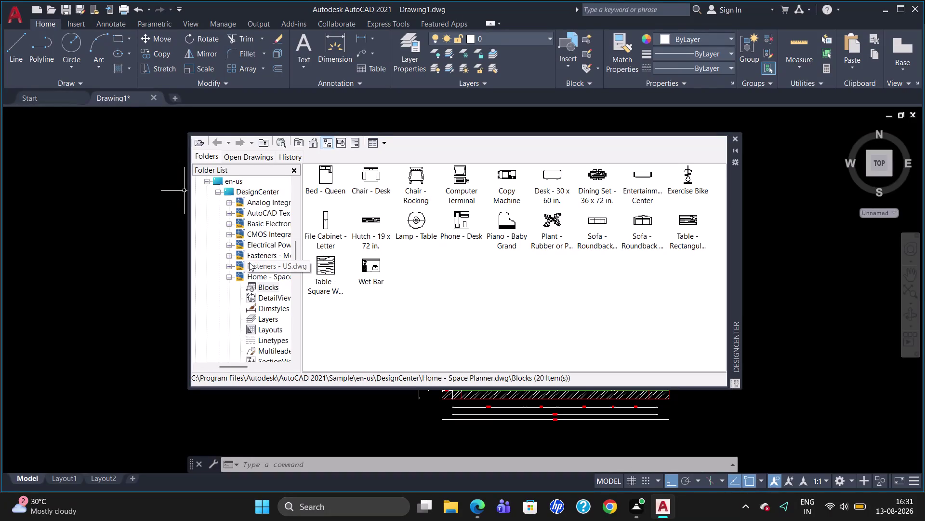
Select the House Designer.dwg sample drawing in DesignCenter and show its contents.
scroll(down, 3)
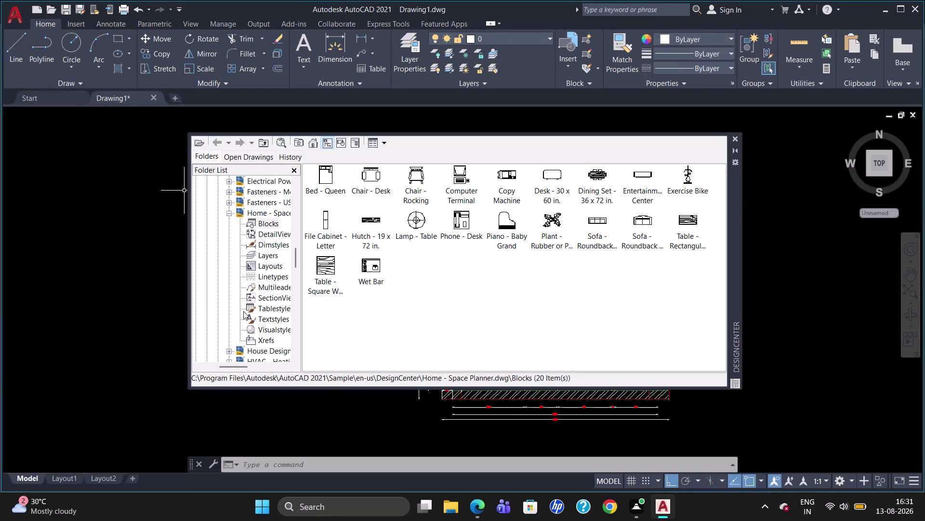
scroll(down, 3)
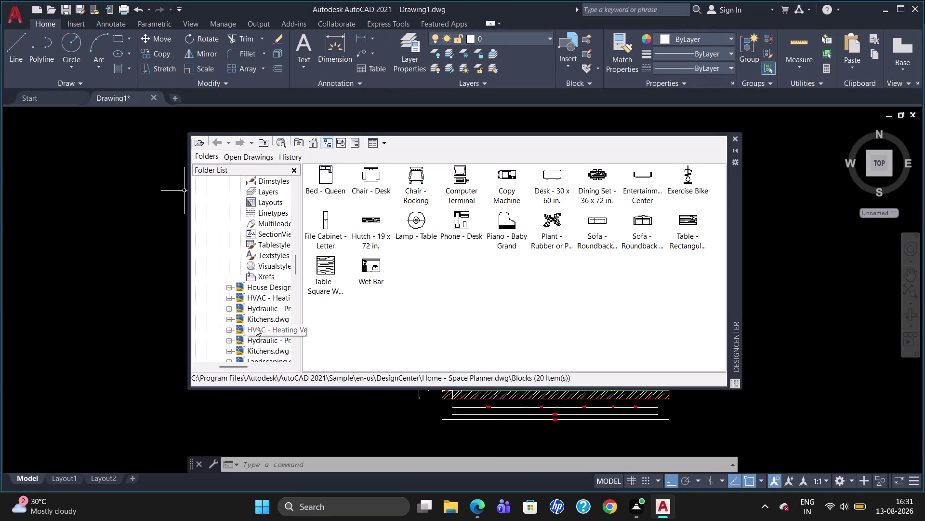
click(268, 290)
click(327, 176)
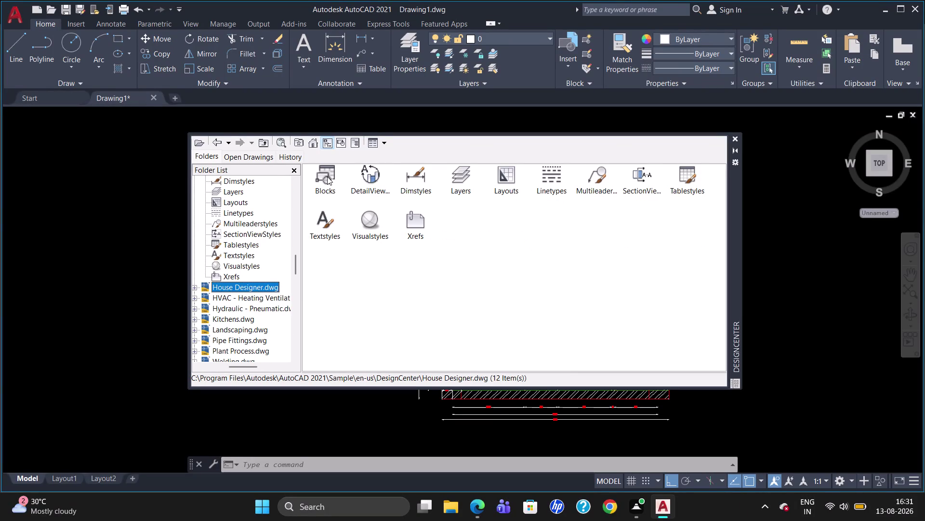
double_click(327, 176)
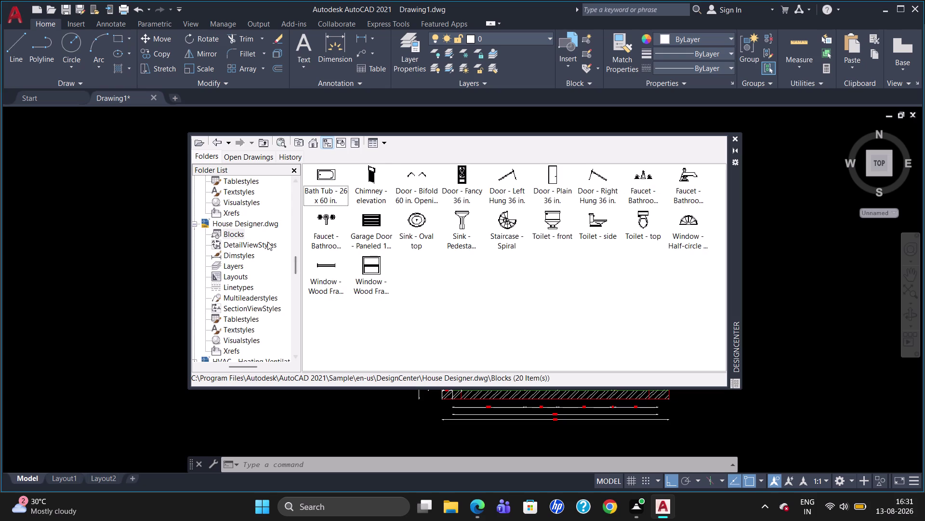
Scroll through the sample drawings and select Kitchens.dwg.
scroll(down, 3)
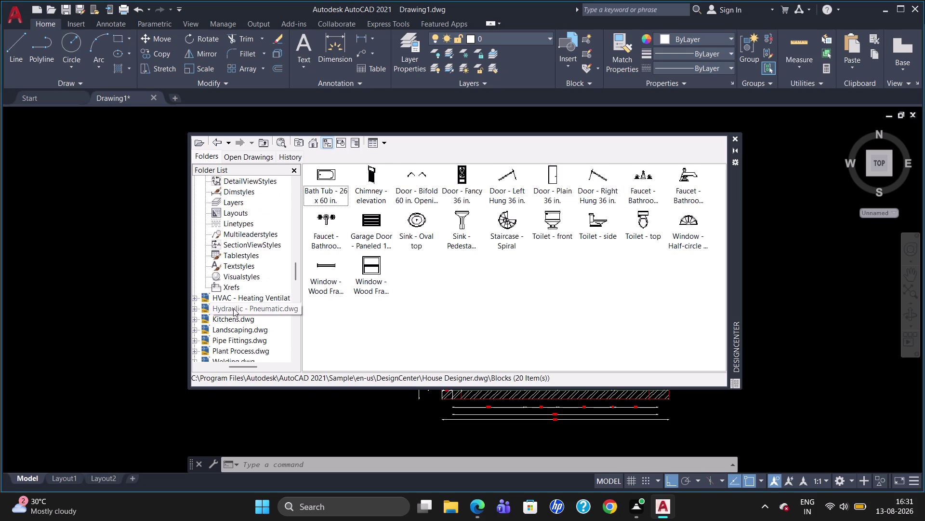
scroll(down, 3)
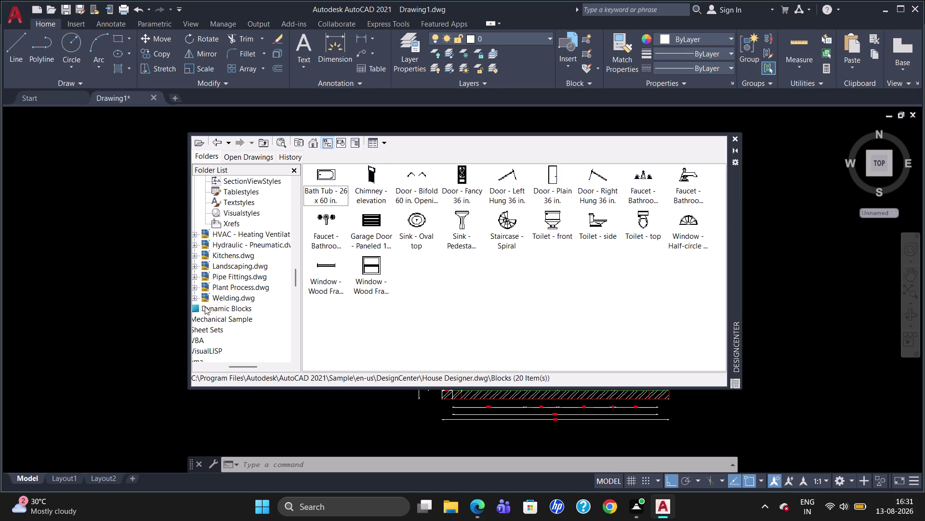
triple_click(197, 364)
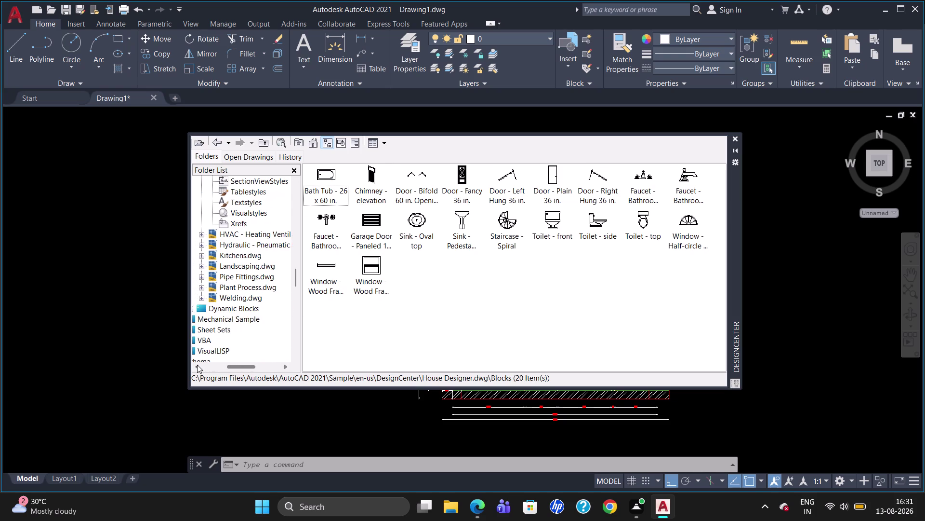
triple_click(197, 365)
click(198, 365)
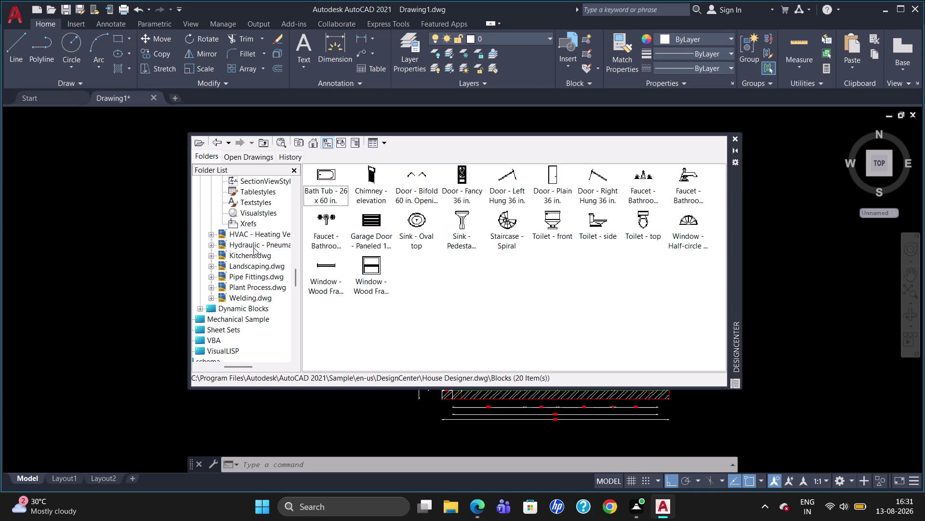
scroll(down, 3)
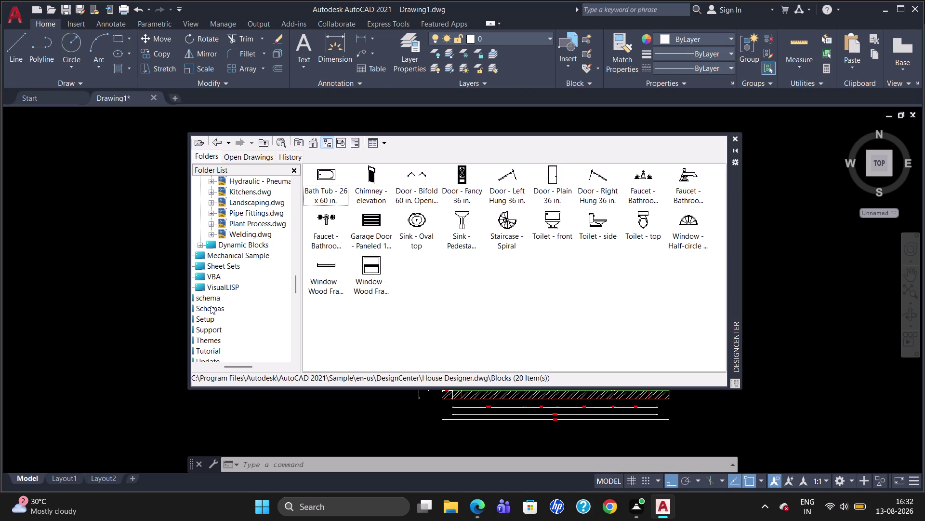
scroll(down, 3)
scroll(up, 3)
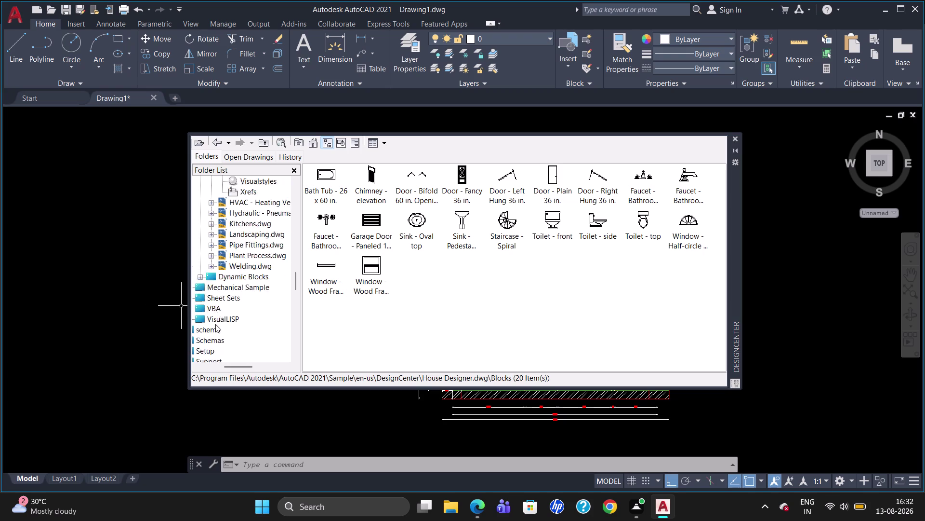
scroll(up, 3)
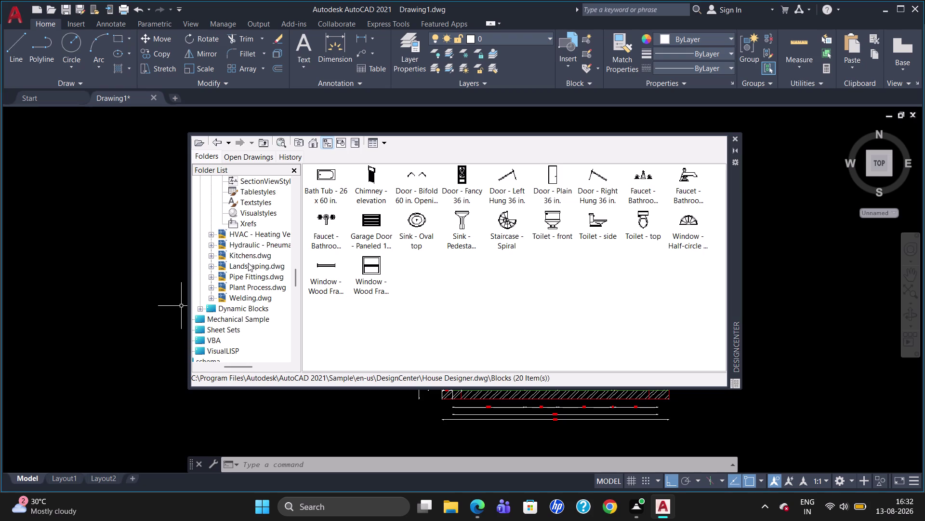
click(250, 254)
List the 21 Kitchens.dwg blocks, cancel inserting Sink-single - 30 in top, and close DesignCenter.
double_click(253, 253)
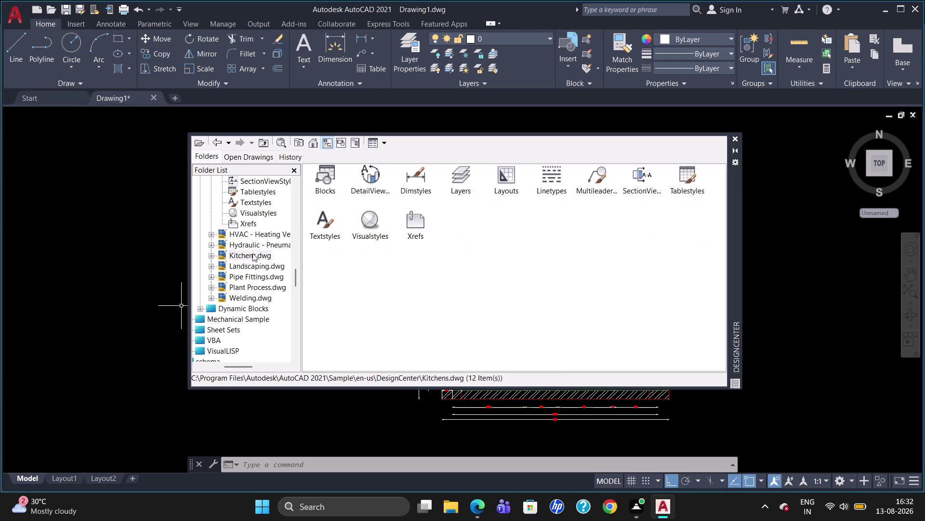
double_click(326, 188)
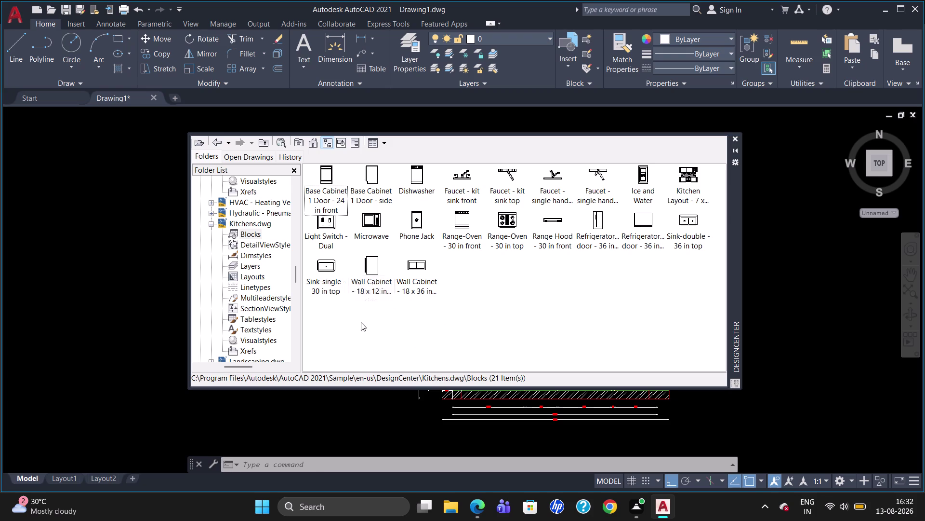
click(325, 276)
drag(325, 276, 102, 272)
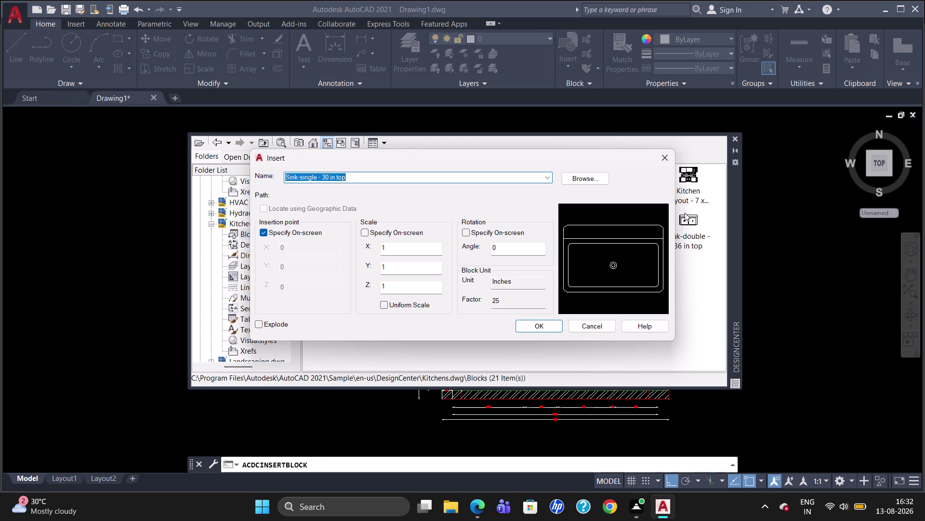
click(667, 159)
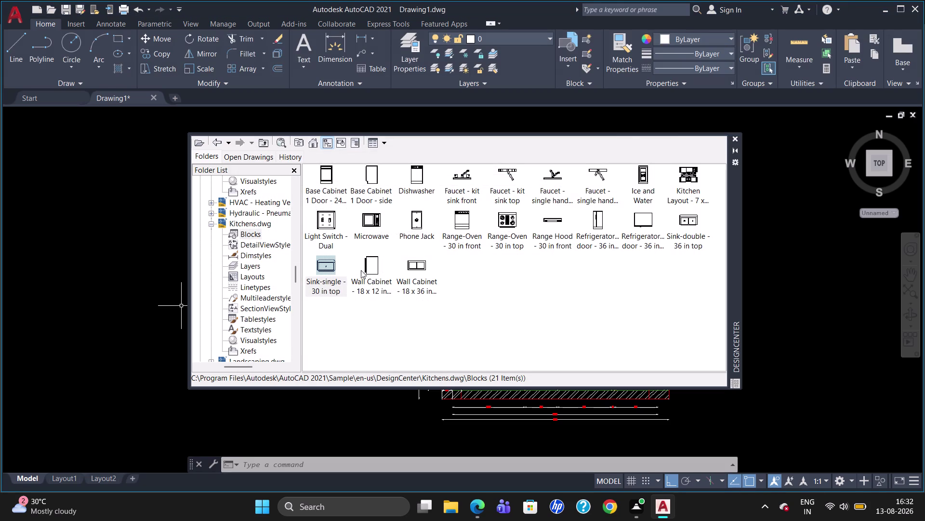
click(736, 137)
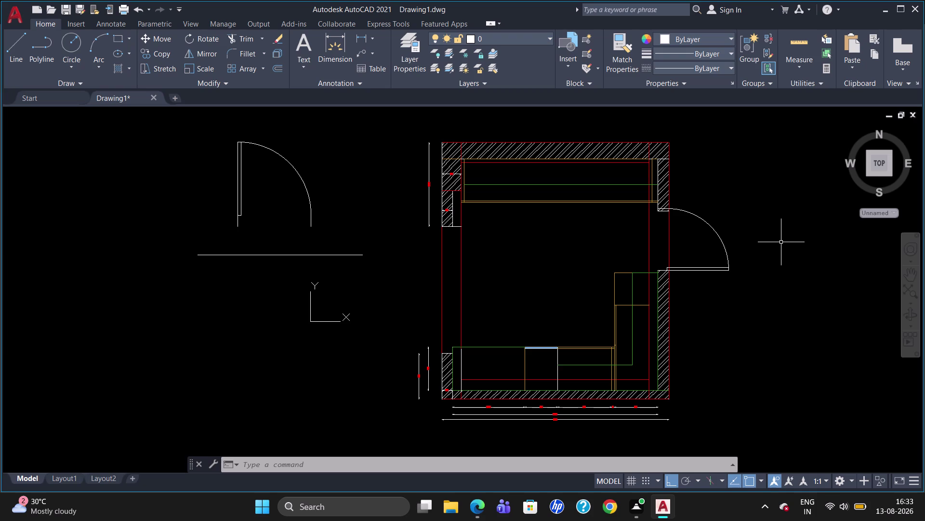
Zoom in on the upper wall and counter area.
scroll(up, 3)
scroll(down, 3)
scroll(up, 3)
scroll(down, 3)
scroll(up, 3)
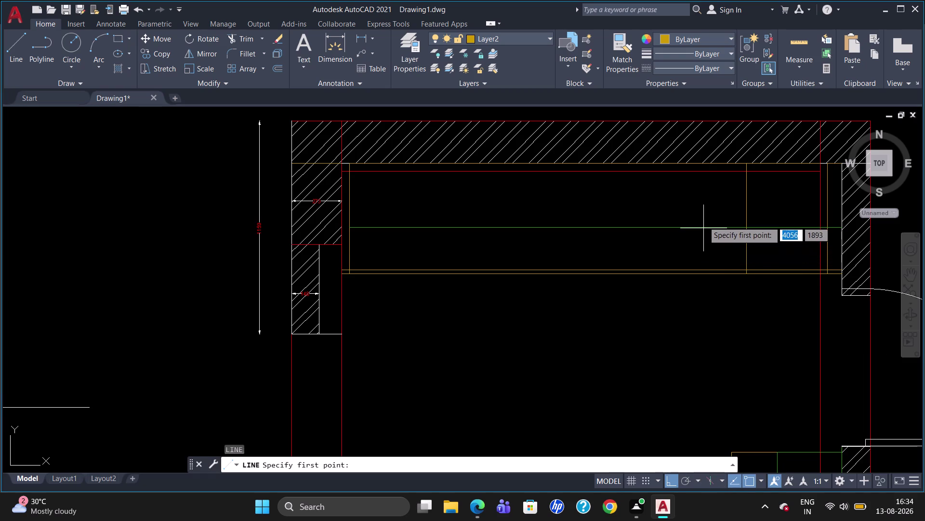
Draw a second divider 200 along the counter's back edge.
click(745, 164)
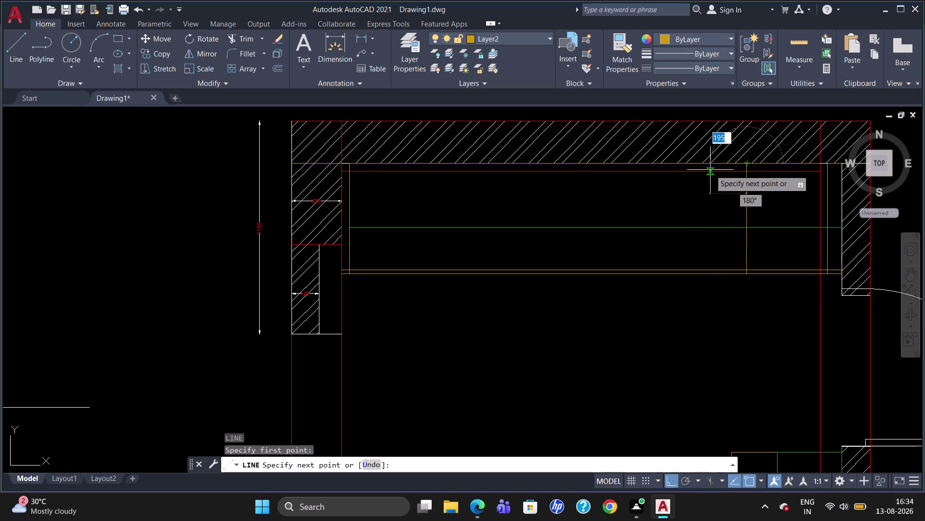
text(2)
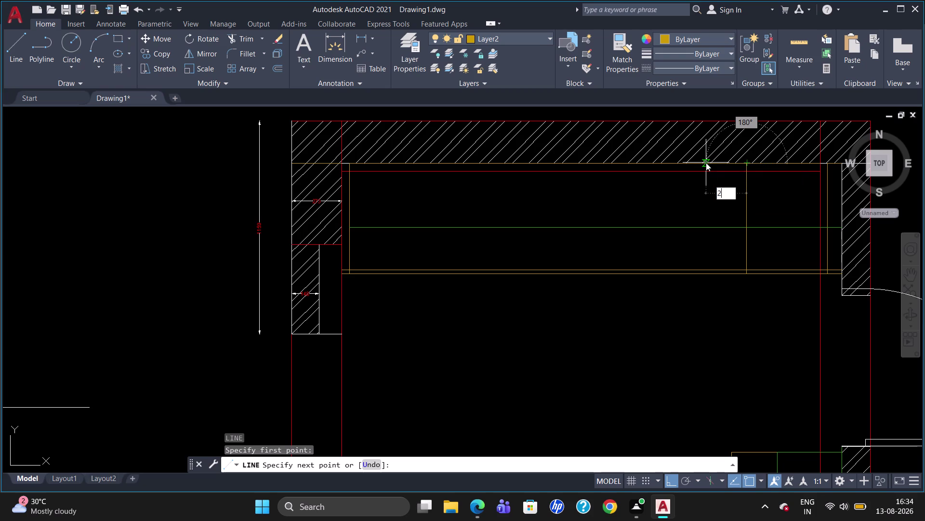
text(00)
key(Return)
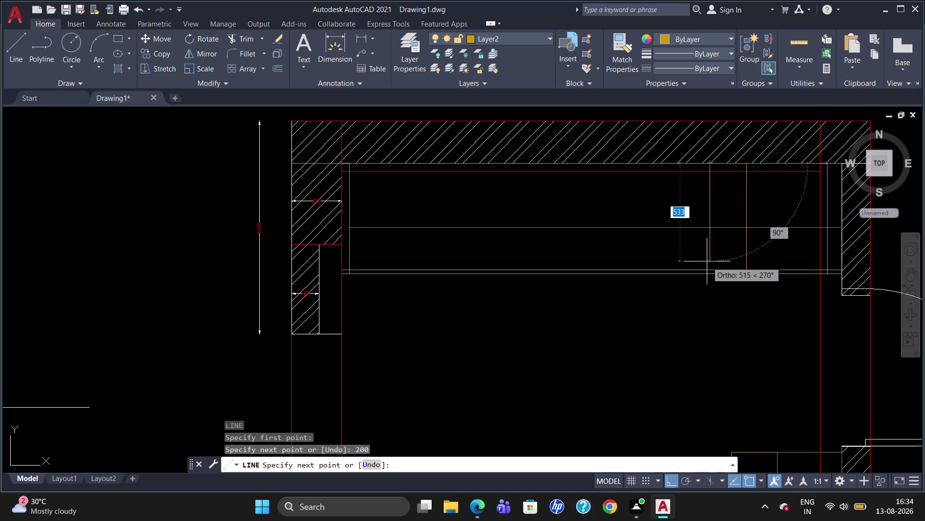
click(707, 270)
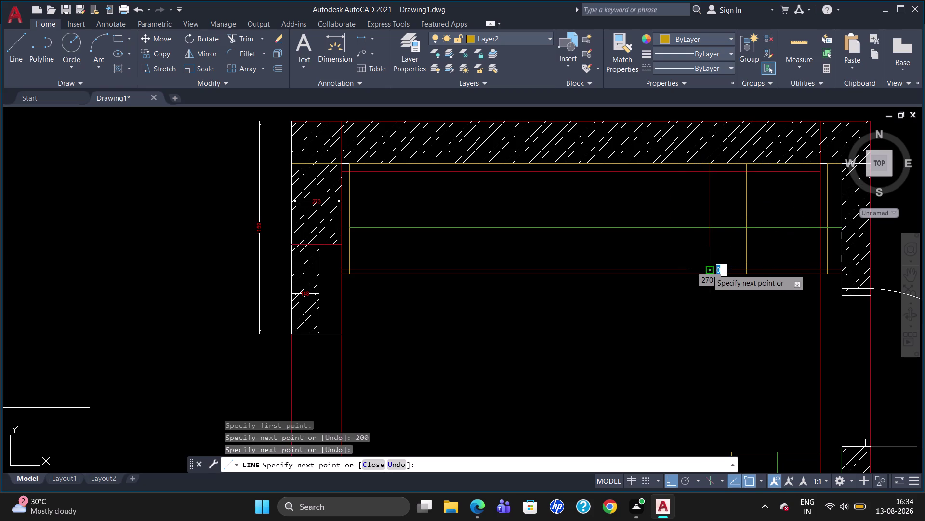
key(Escape)
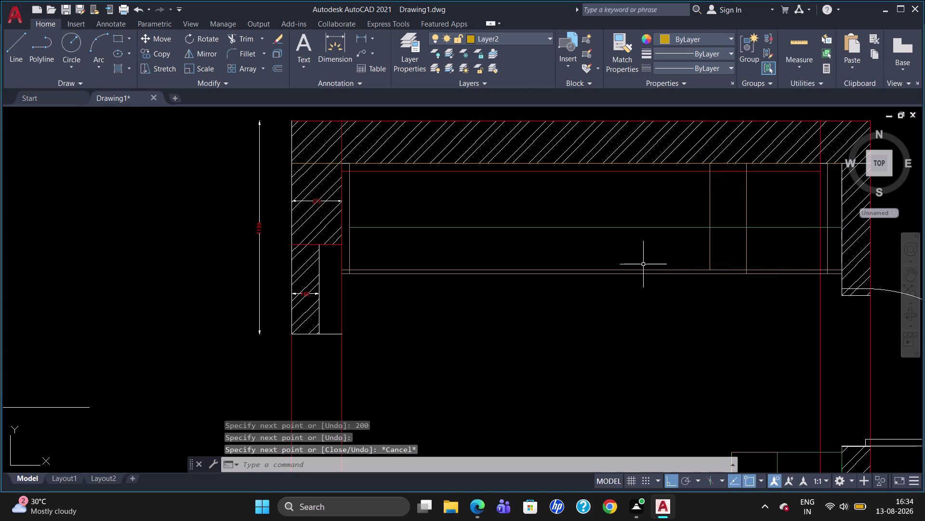
Draw a third divider 600 further along the back edge.
key(l)
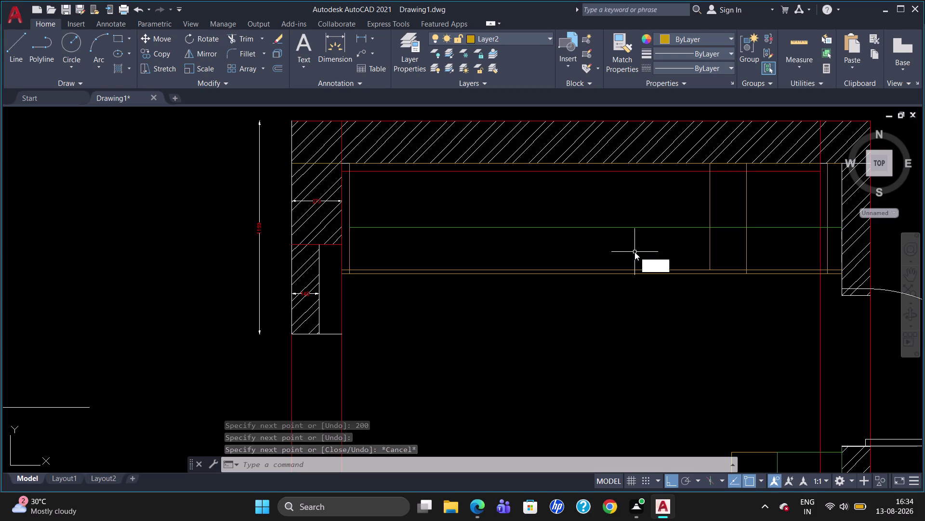
key(Return)
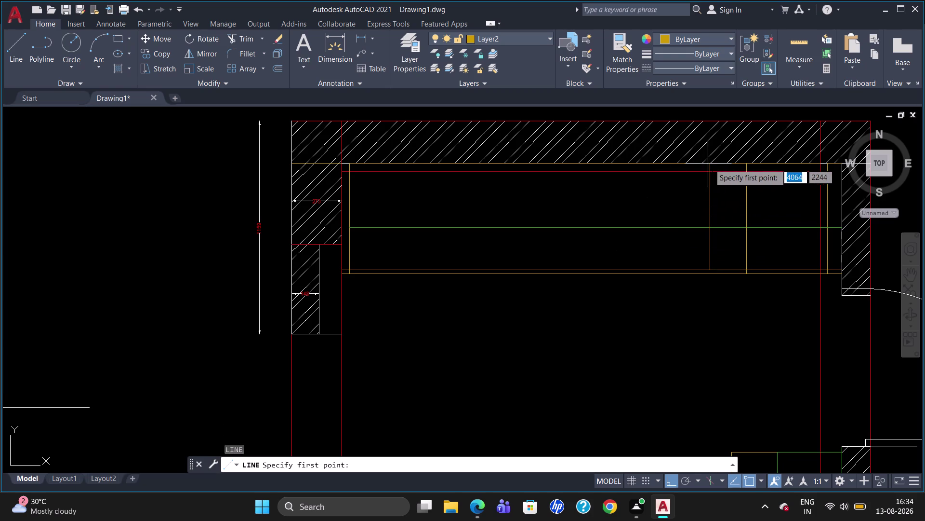
click(711, 165)
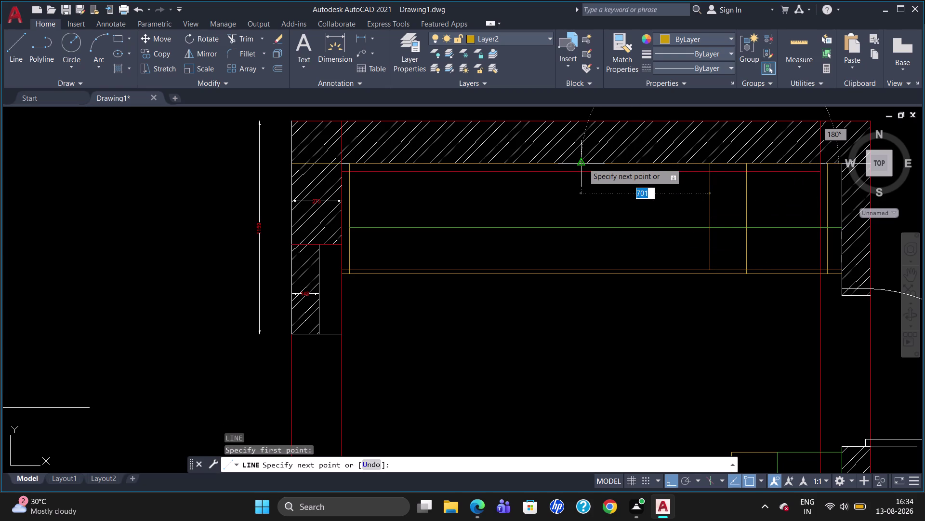
text(600)
key(Return)
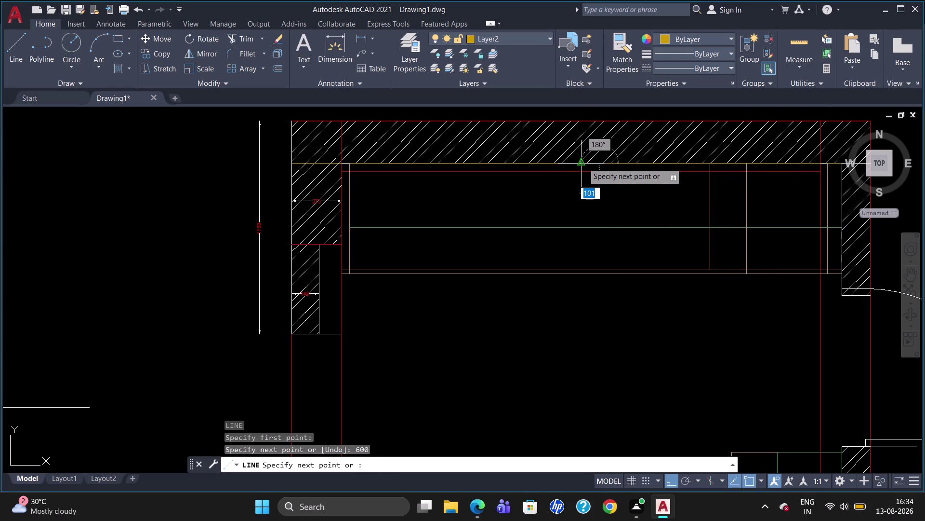
click(597, 276)
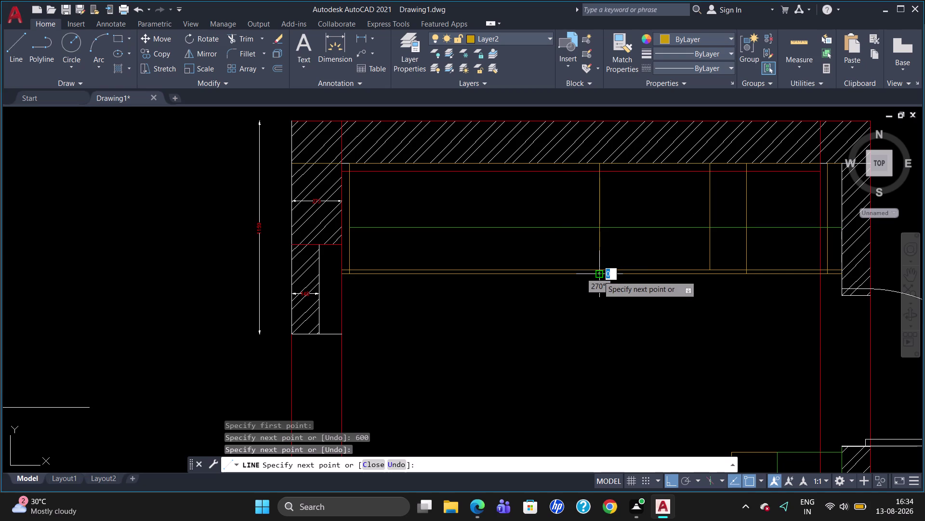
key(Escape)
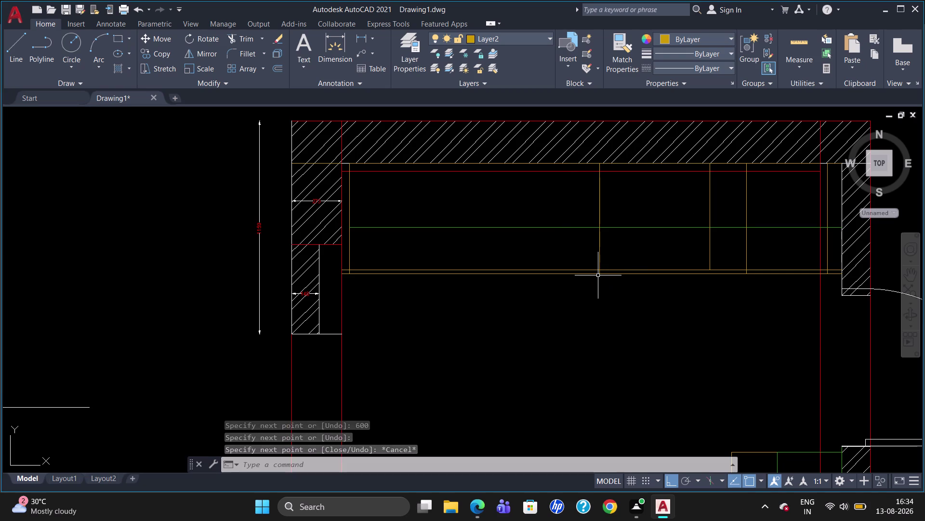
Draw another 600 divider line, then delete the stray slanted line.
key(l)
key(Return)
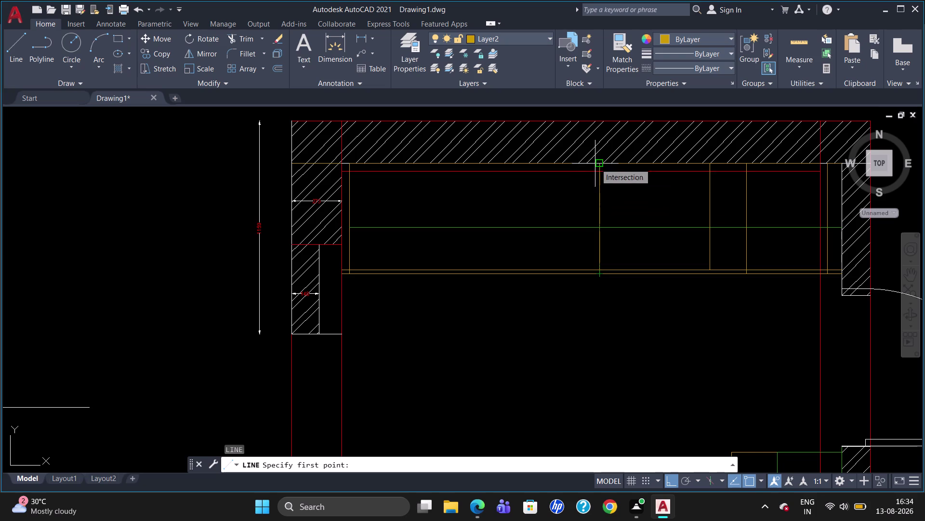
click(595, 162)
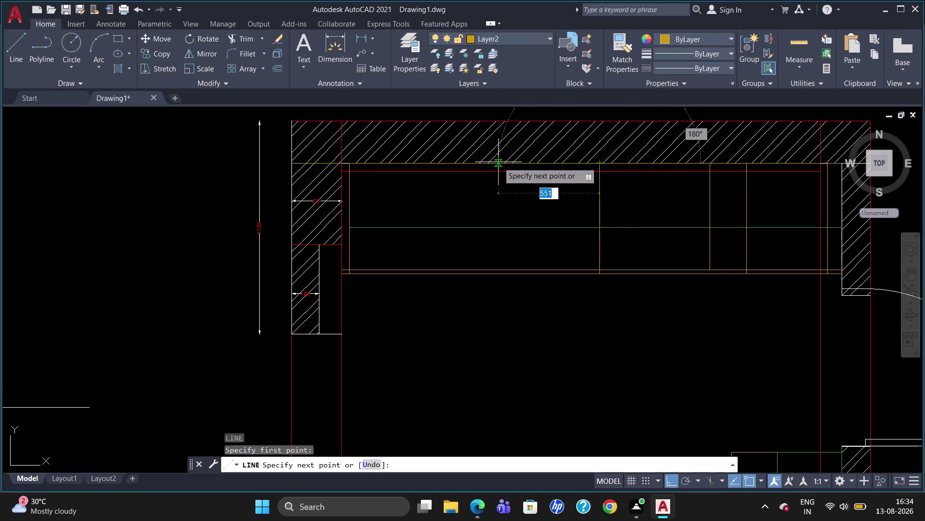
text(600)
key(Return)
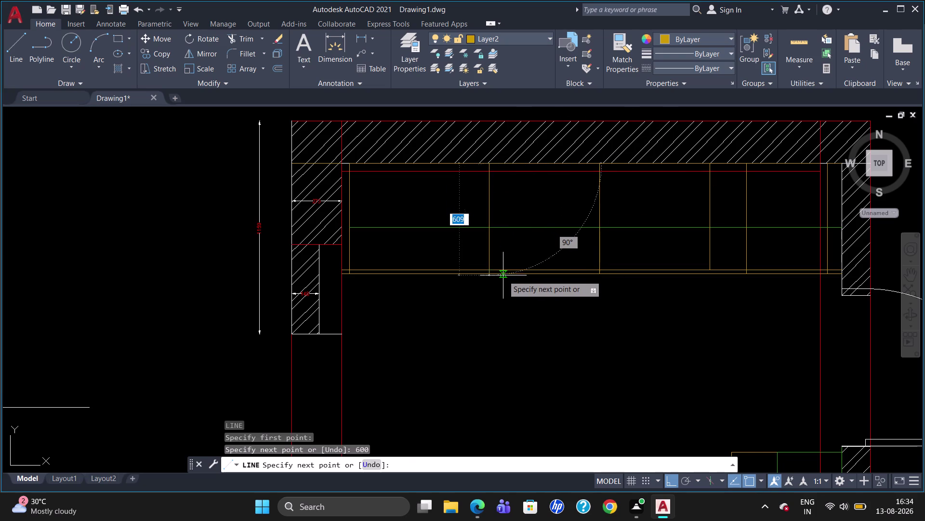
click(503, 277)
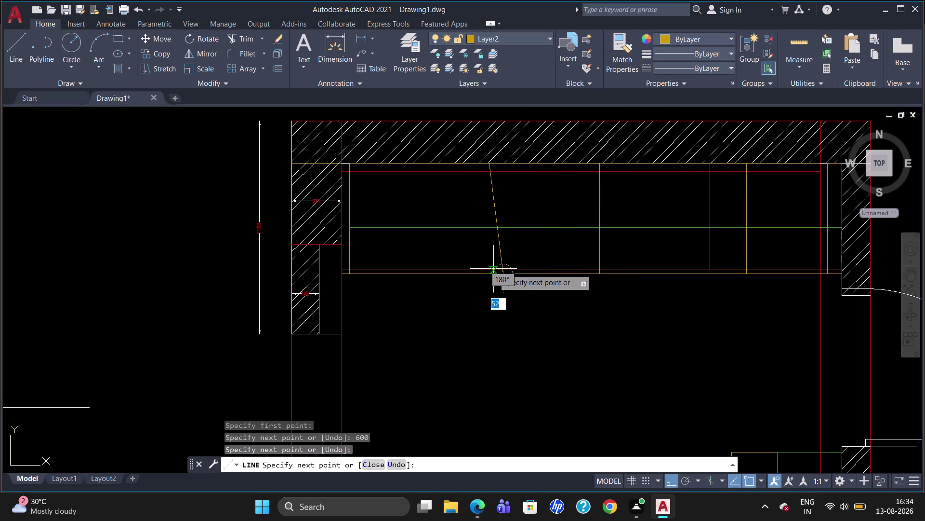
key(Escape)
click(496, 219)
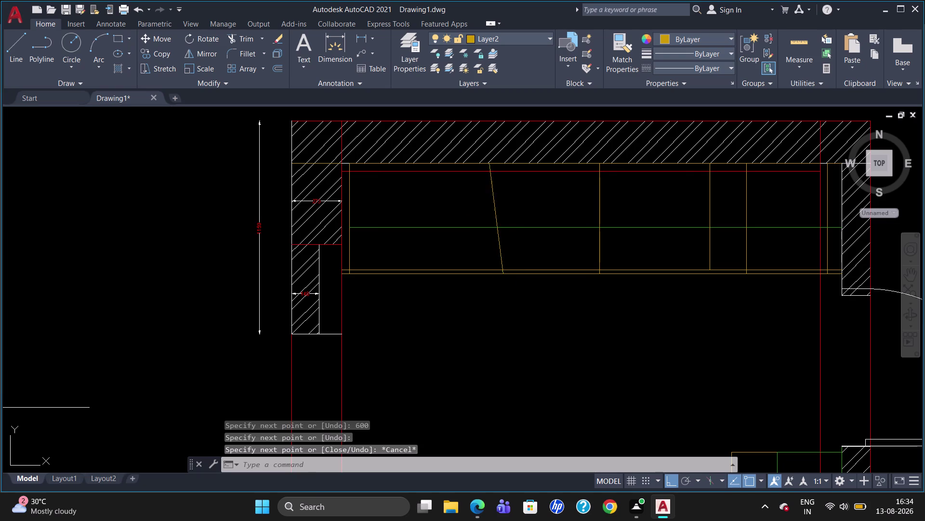
key(Delete)
Redraw the 600 divider from the back edge endpoint to the counter front.
key(l)
key(Return)
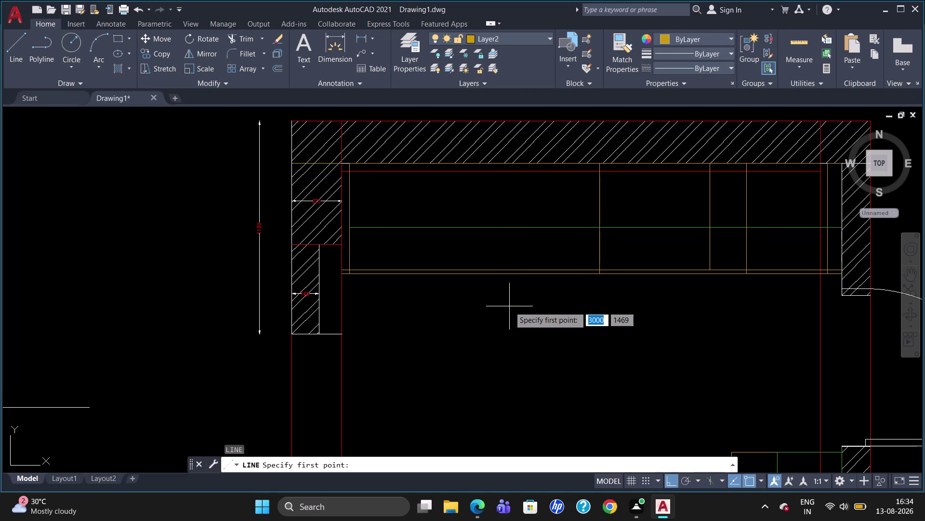
click(601, 163)
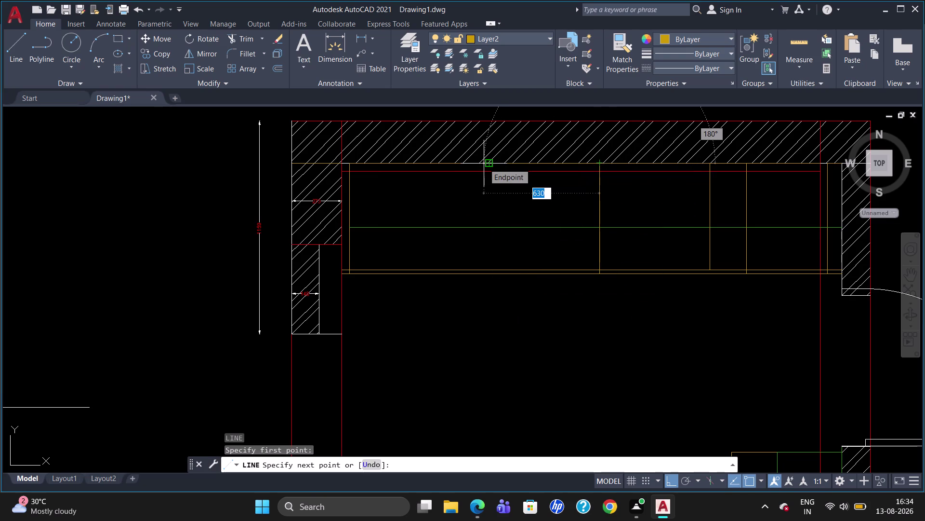
key(6)
text(00)
key(Return)
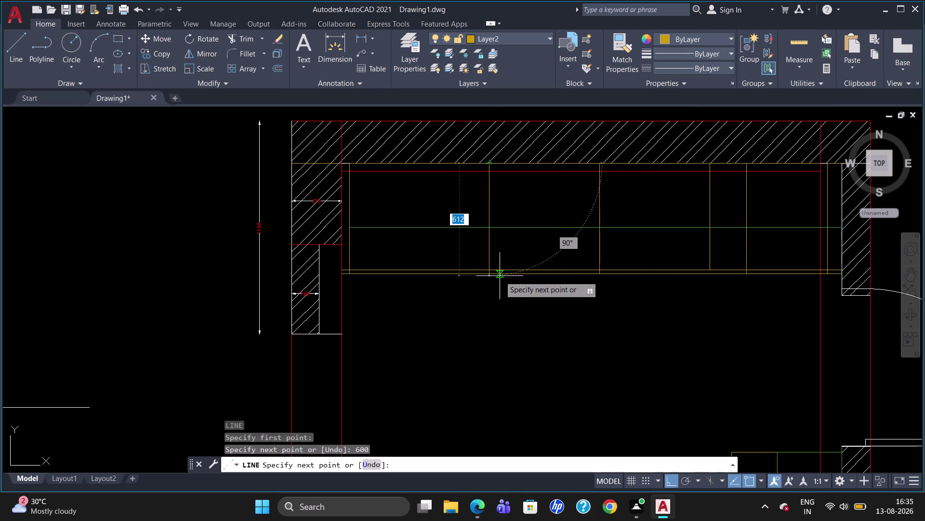
click(498, 288)
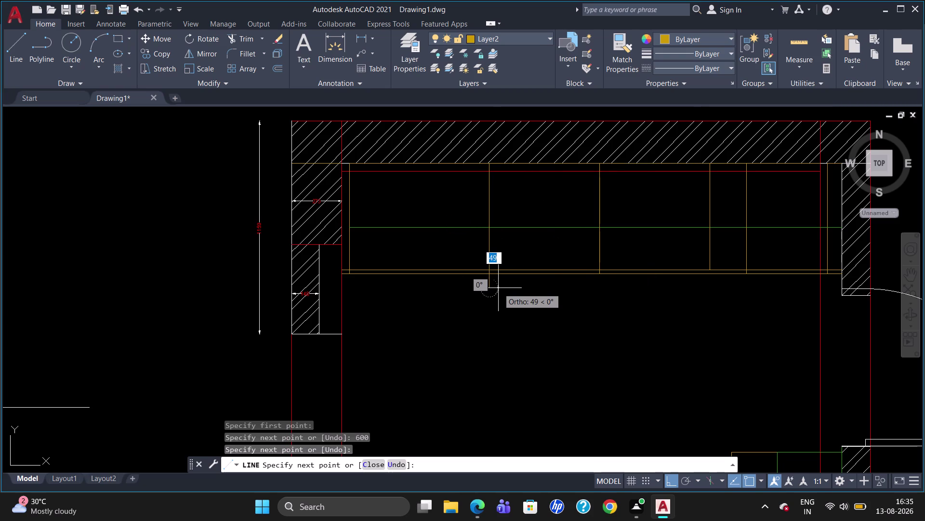
key(Escape)
text(tr)
key(Return)
key(Return)
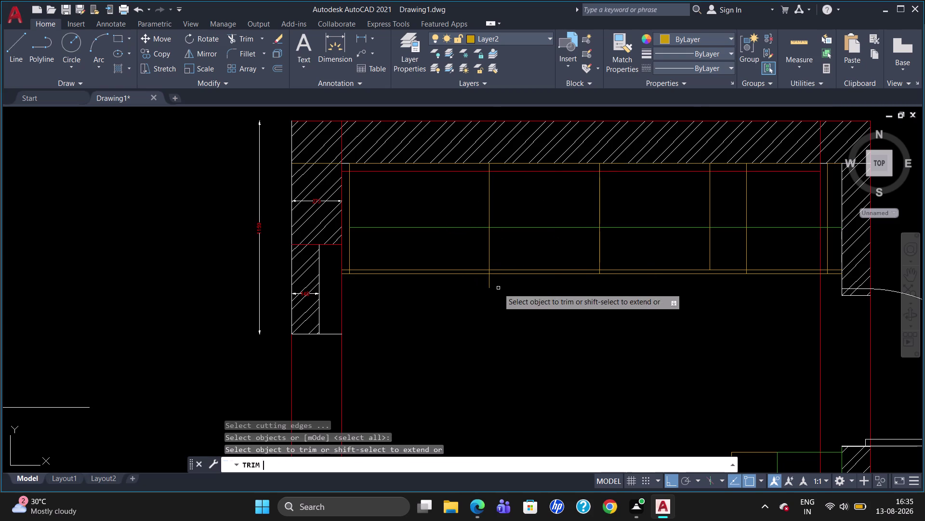
Trim the divider's overhang, add a 762 linear dimension, then delete it.
click(490, 283)
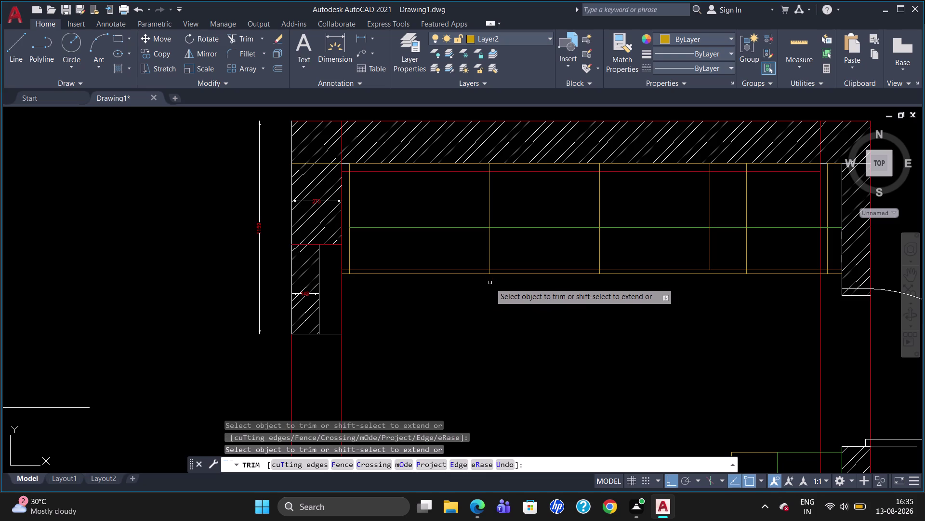
key(Escape)
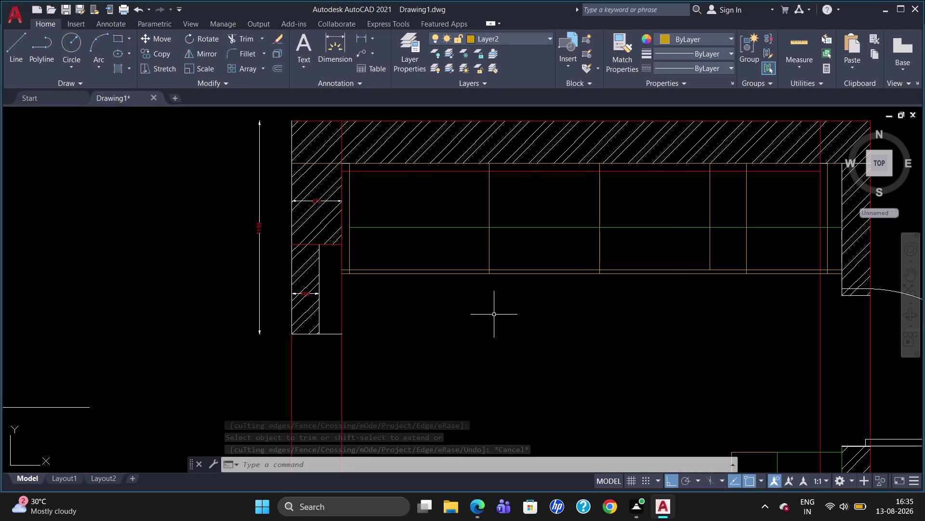
text(dli)
key(Return)
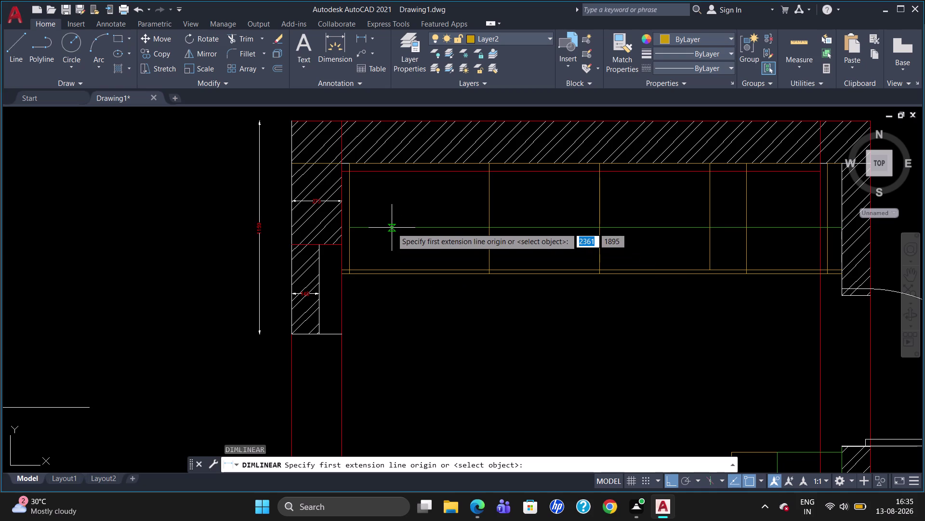
click(350, 171)
click(491, 174)
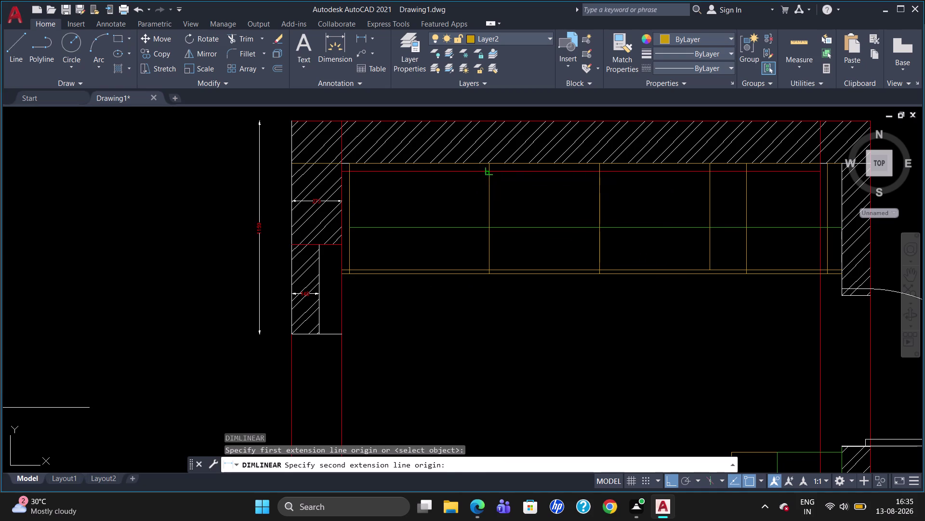
click(476, 194)
click(431, 193)
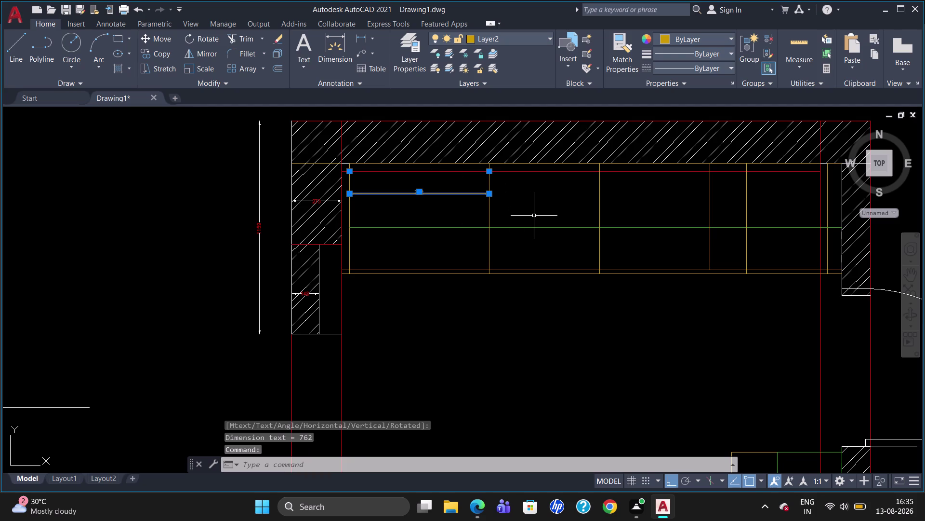
key(Delete)
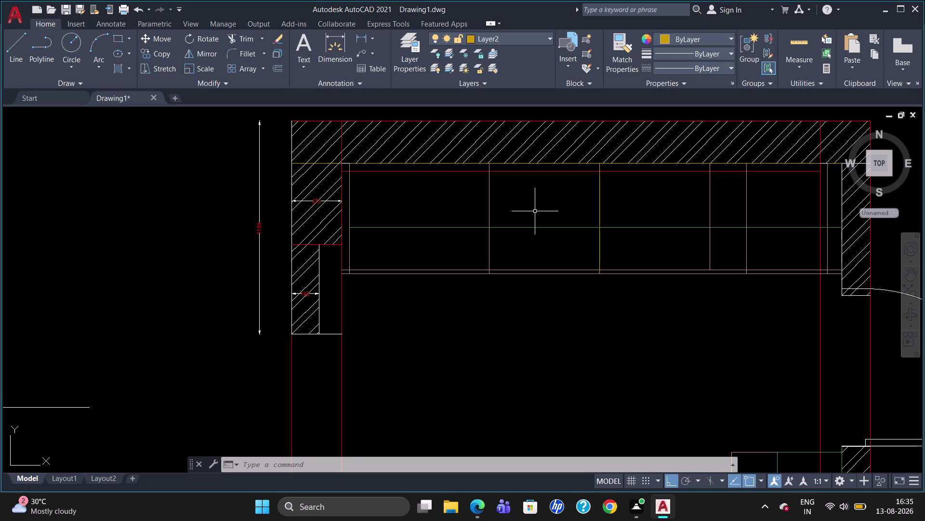
Select and delete the four vertical divider lines across the counter.
click(491, 207)
click(600, 221)
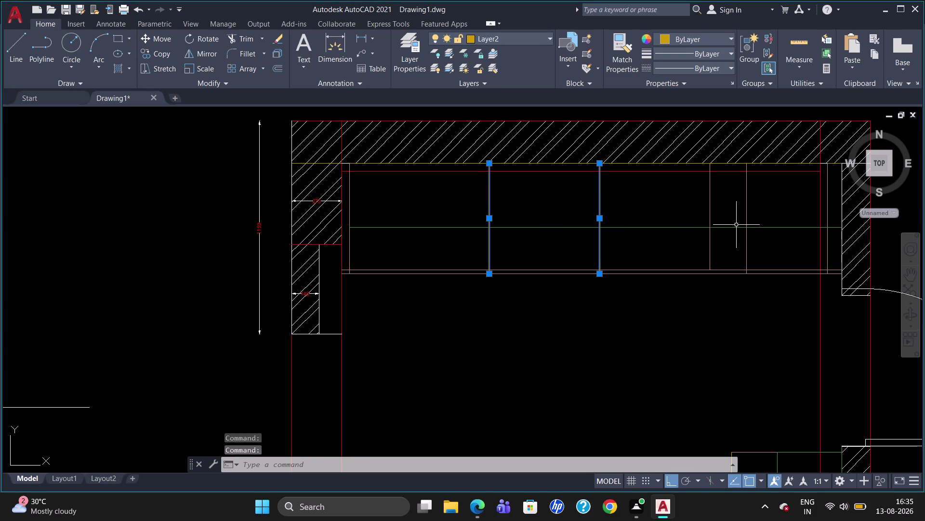
click(711, 213)
click(746, 209)
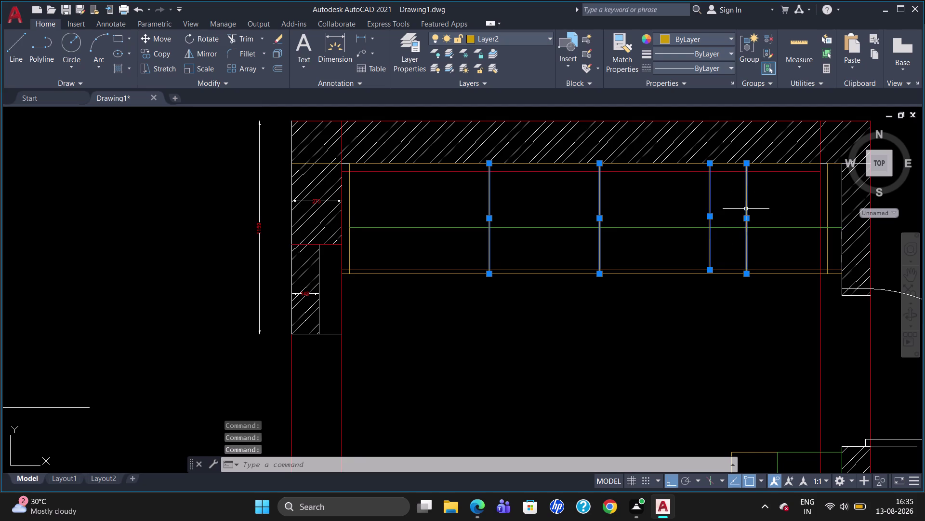
key(Delete)
key(l)
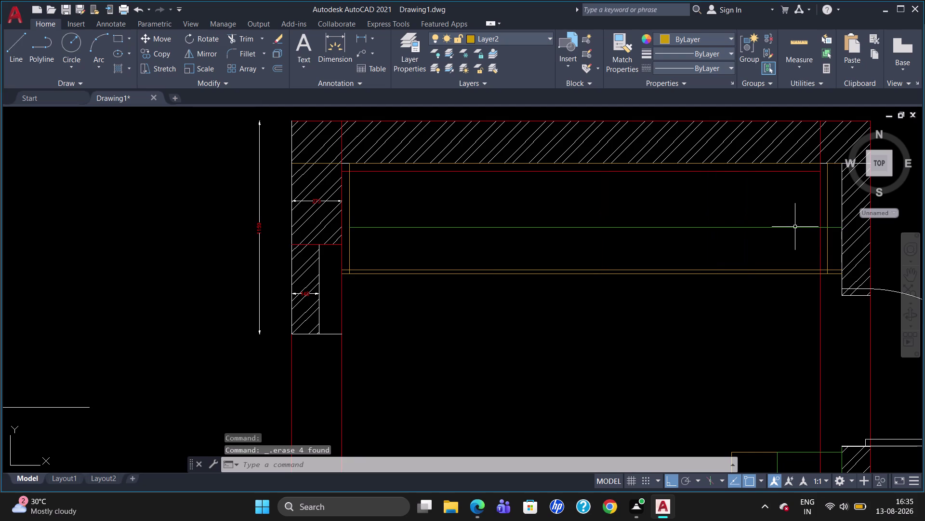
key(Return)
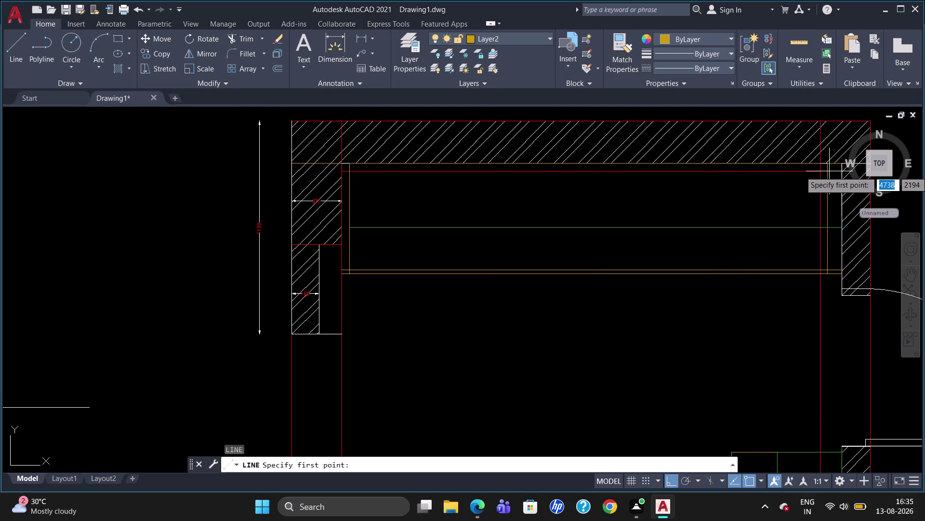
Draw dividers near the counter's right end at 400 and 200 offsets.
click(830, 164)
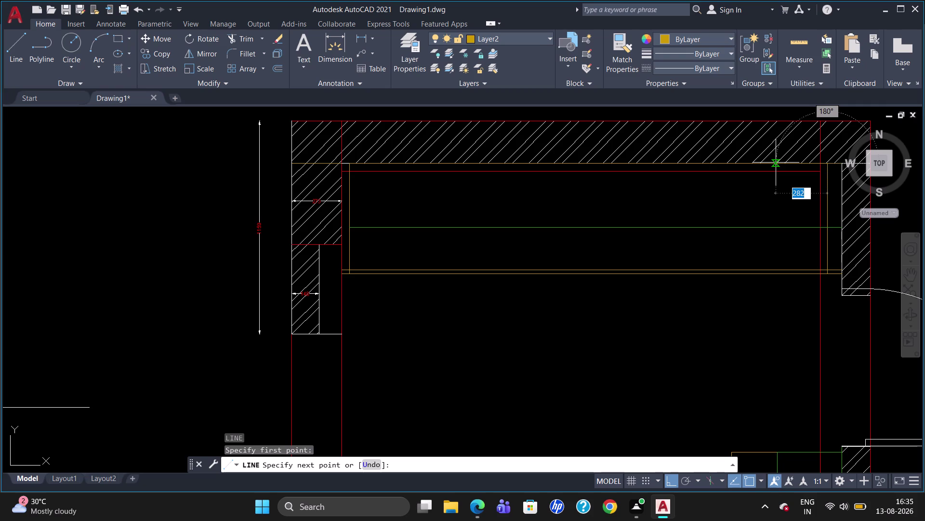
text(400)
key(Return)
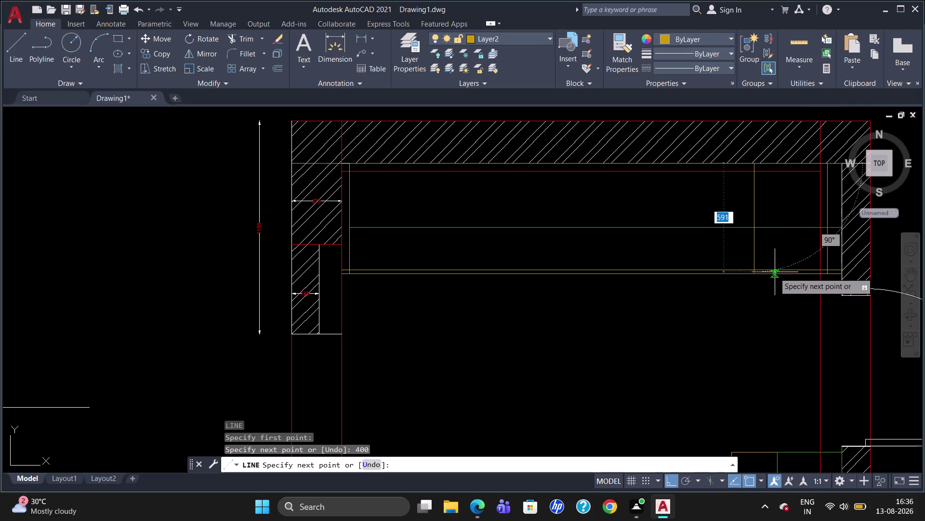
click(758, 270)
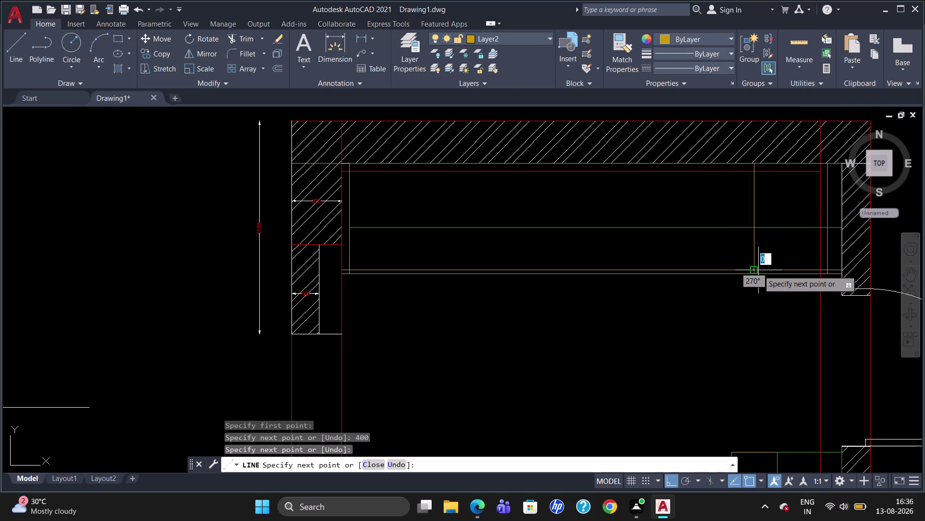
key(Escape)
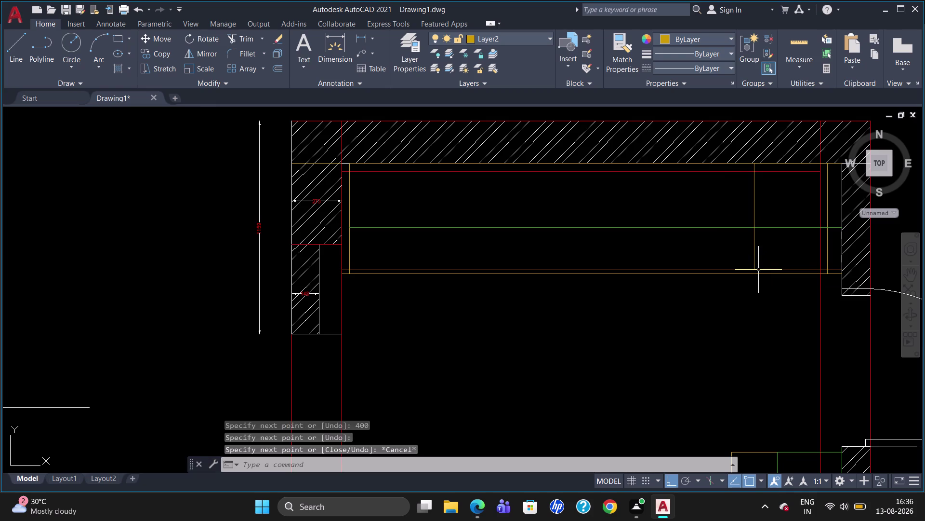
key(l)
key(Return)
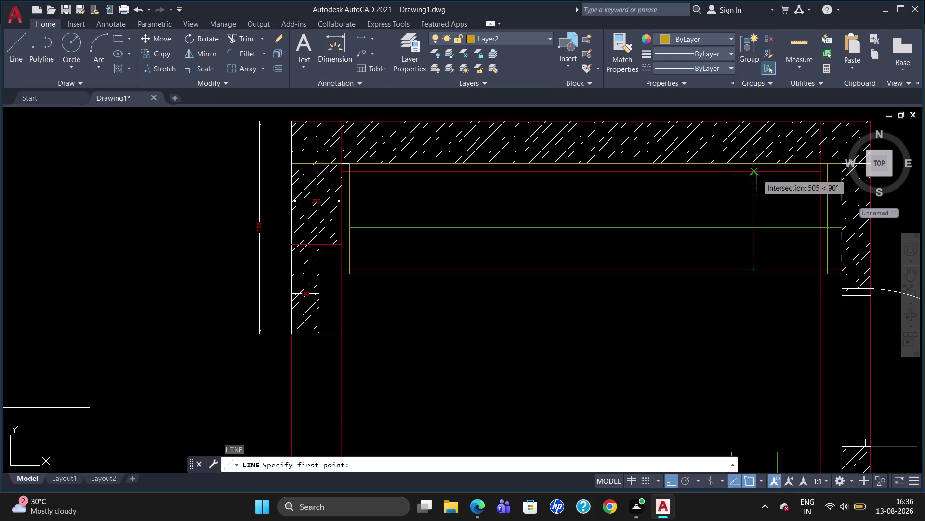
click(755, 163)
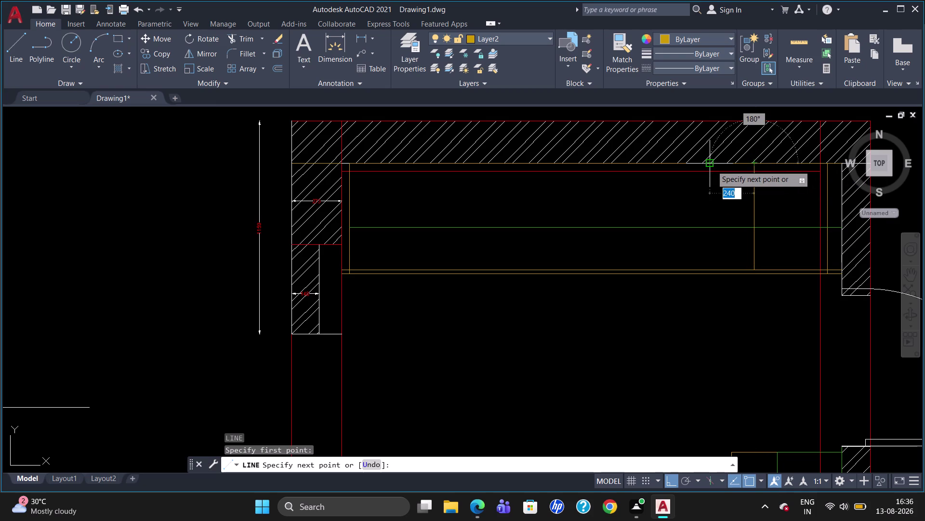
text(200)
key(Return)
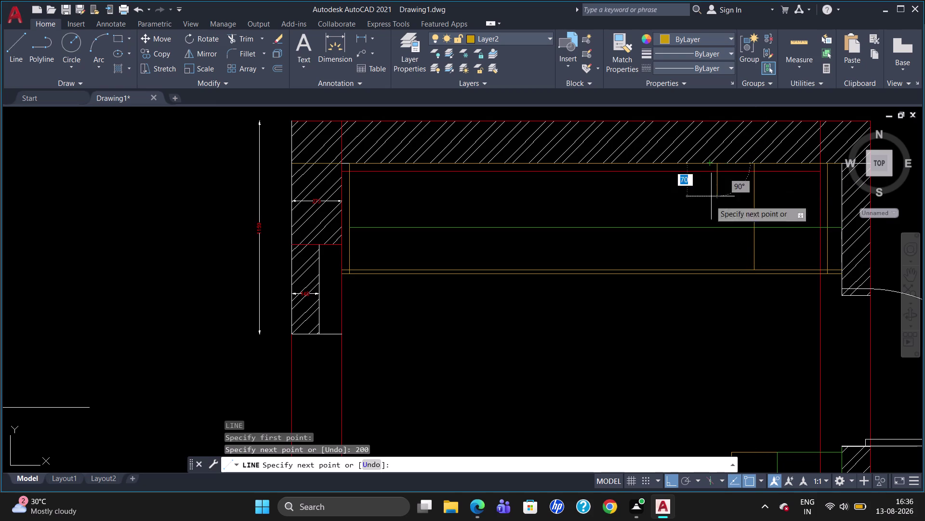
click(721, 271)
key(Escape)
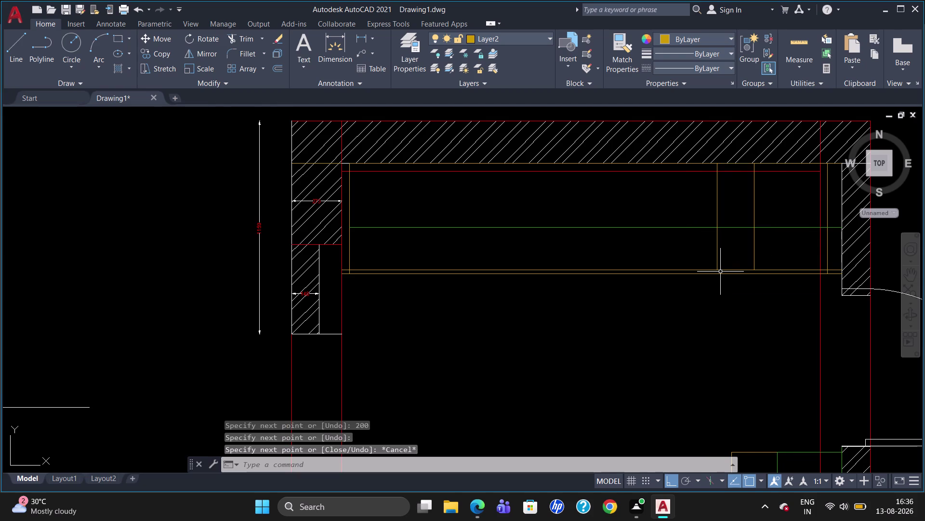
Draw a divider 600 to the left and delete the stray slanted line.
key(l)
key(Return)
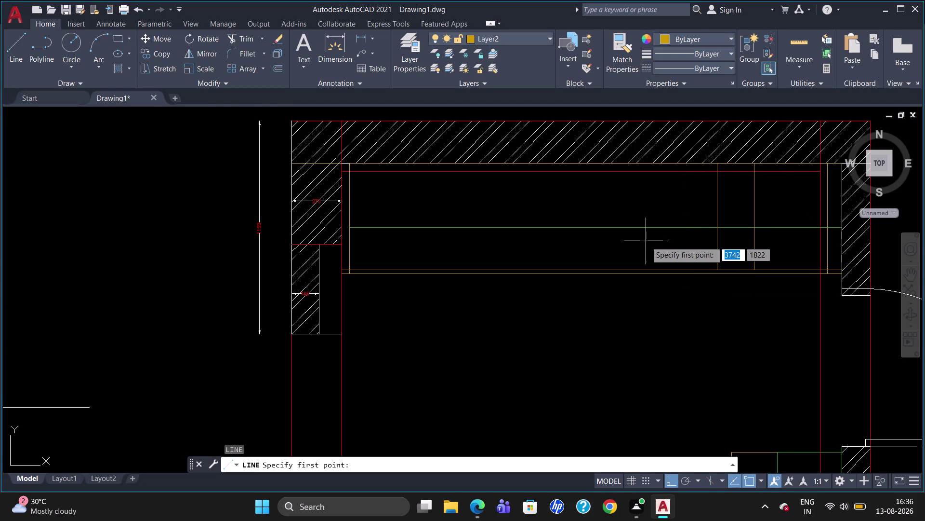
click(719, 165)
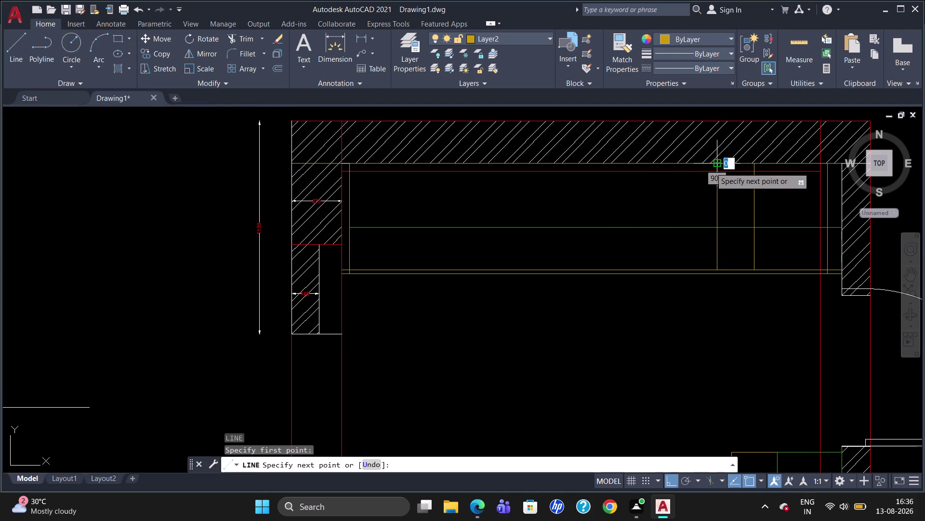
text(600)
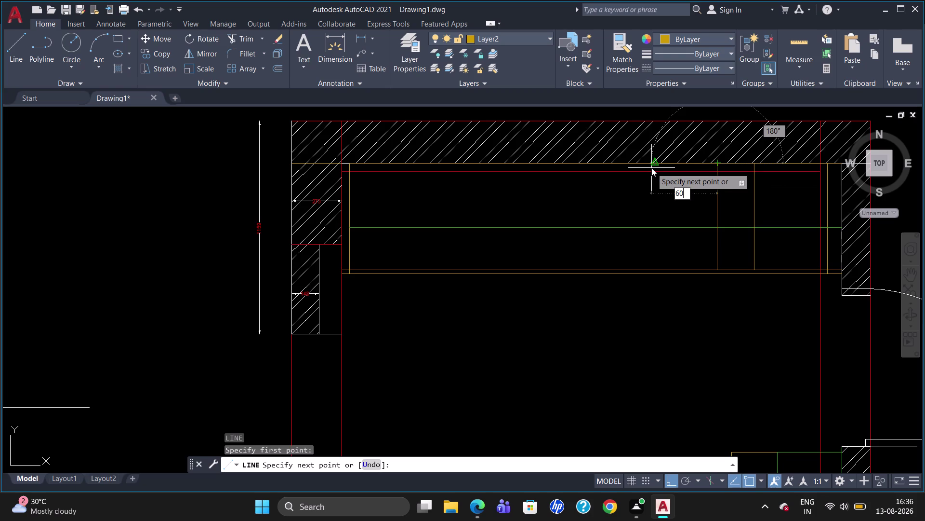
key(Return)
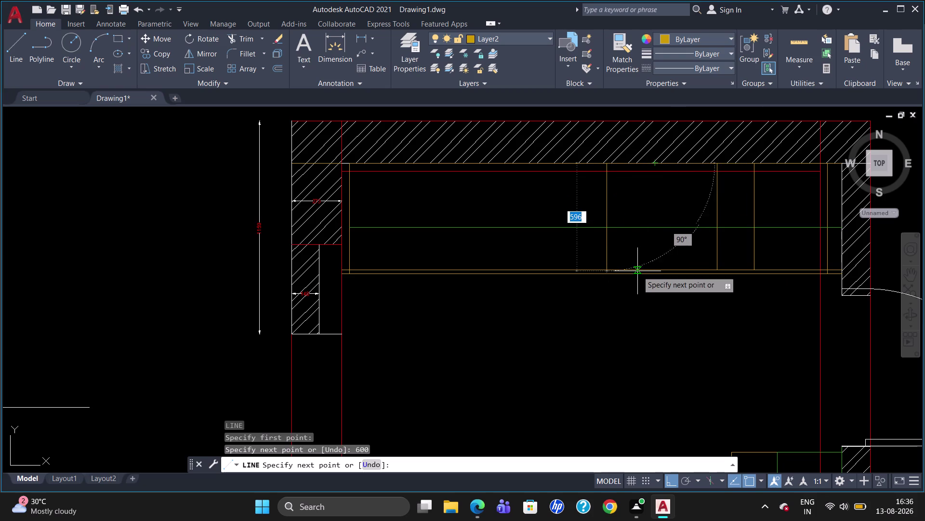
click(639, 273)
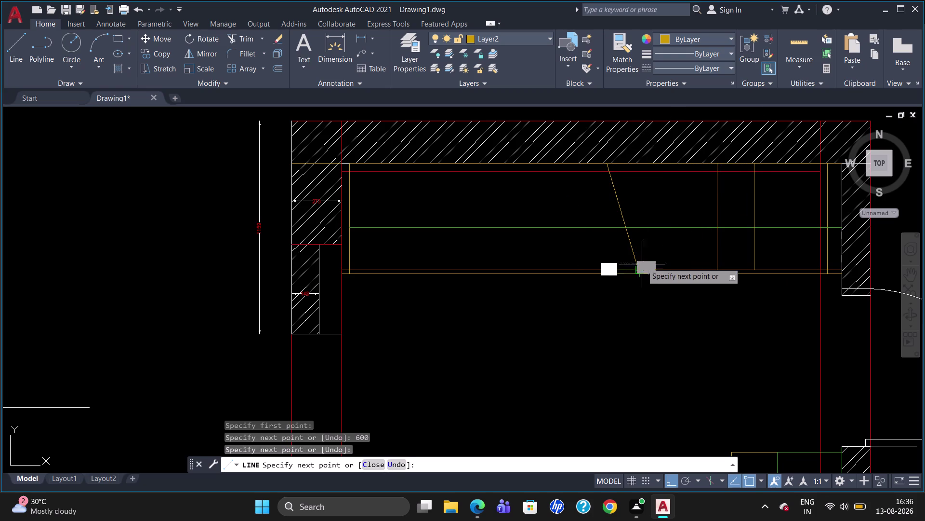
key(Escape)
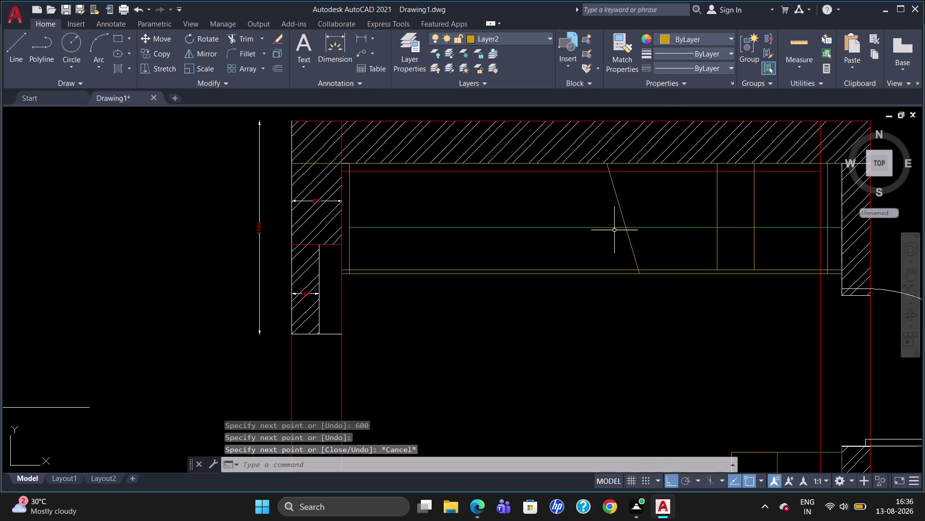
click(618, 207)
key(Delete)
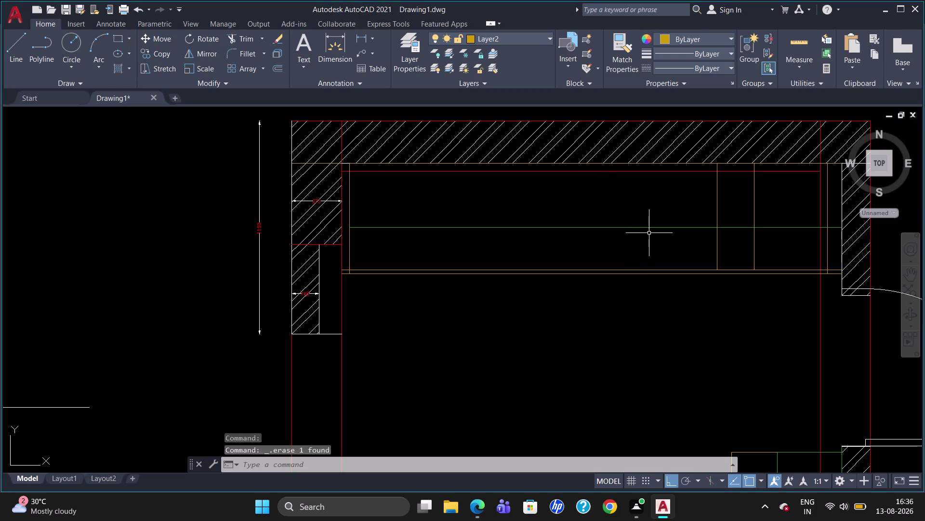
Draw another divider 600 further left, down to the counter's front edge.
key(l)
key(Return)
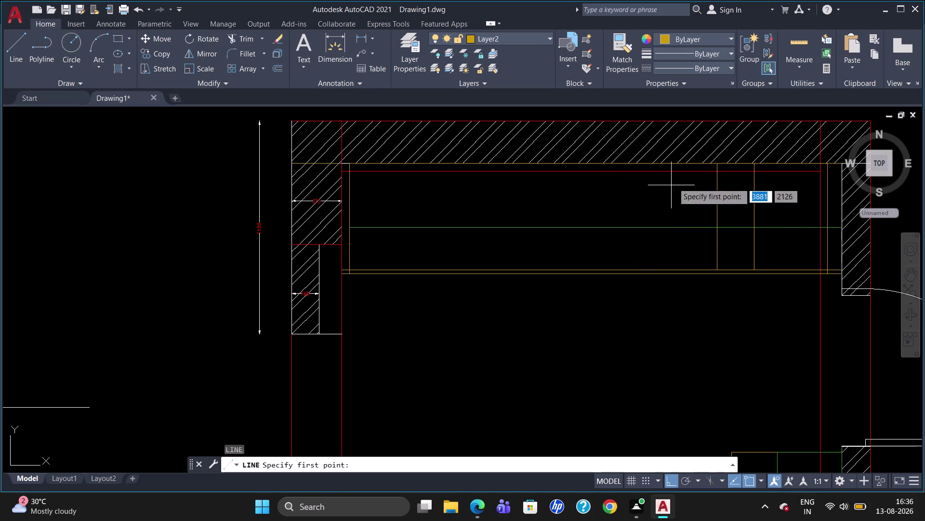
click(716, 166)
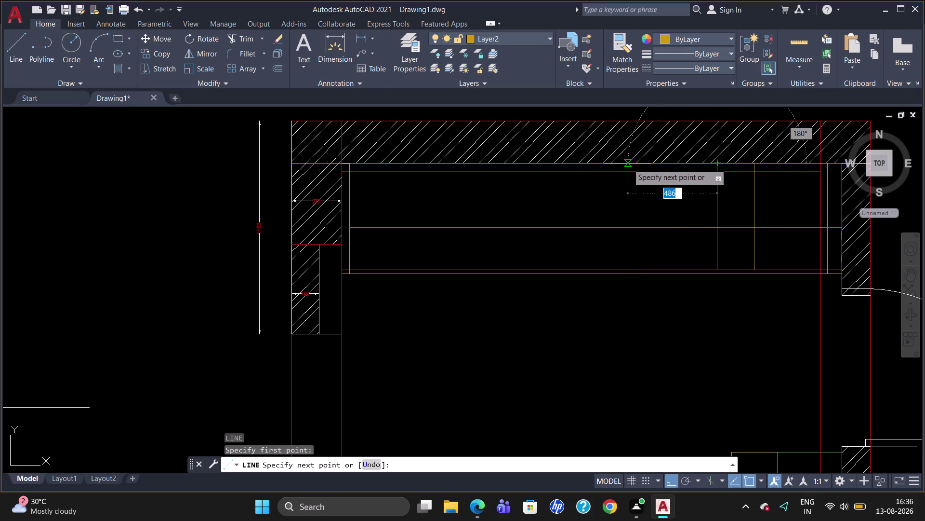
text(600)
key(Return)
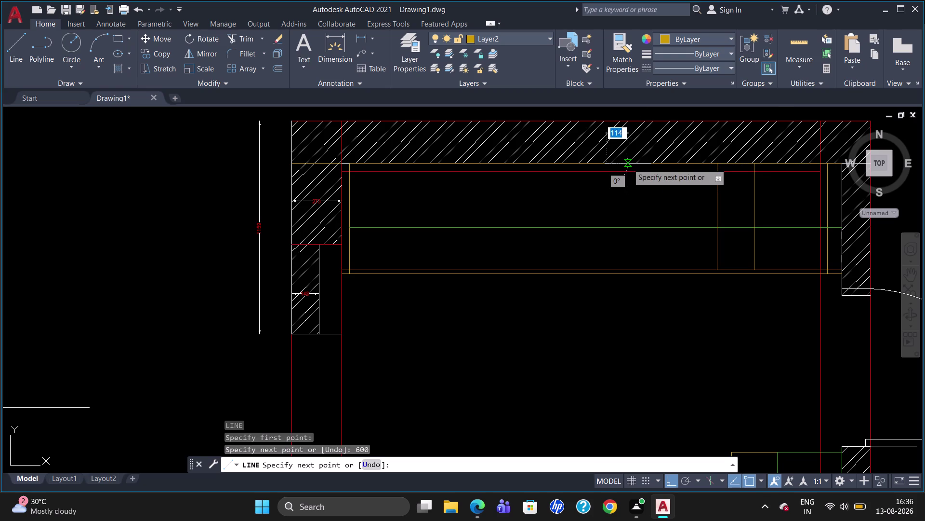
click(608, 273)
key(Escape)
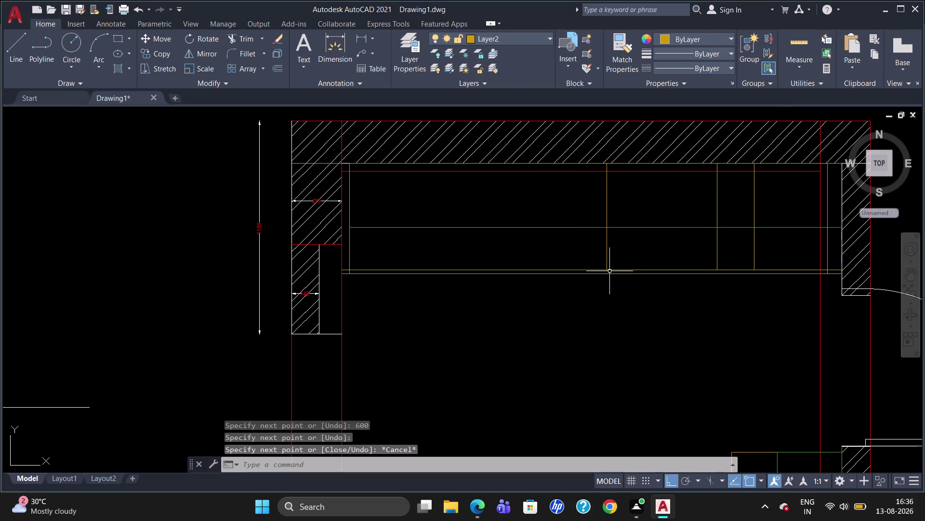
Draw the final divider a further 600 to the left.
key(l)
key(Return)
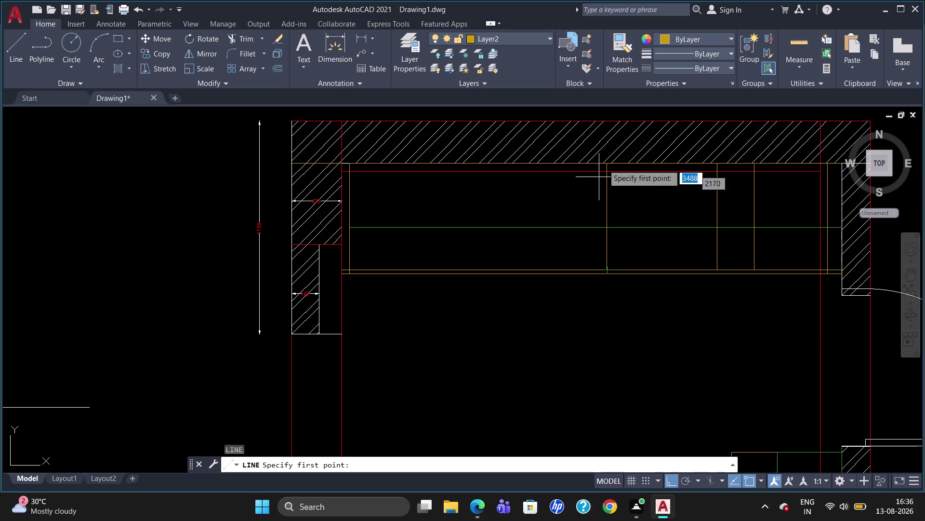
click(607, 165)
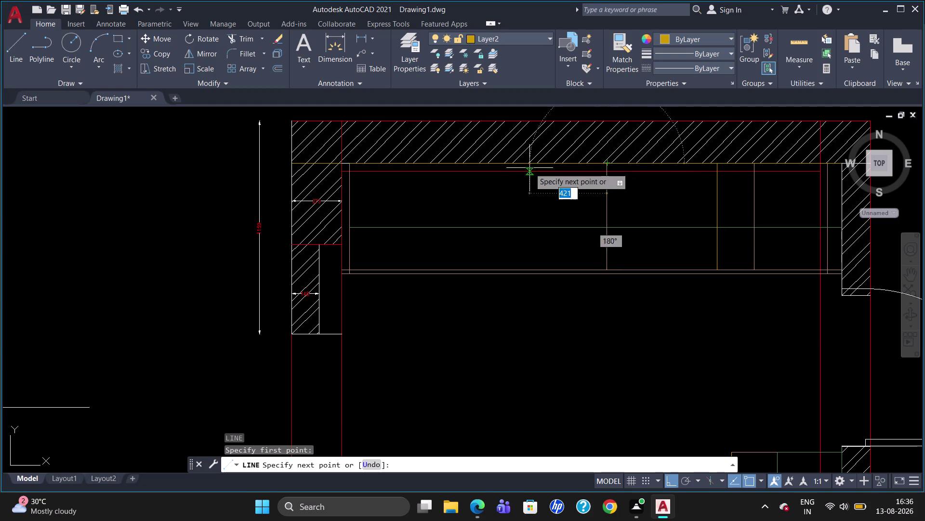
text(600)
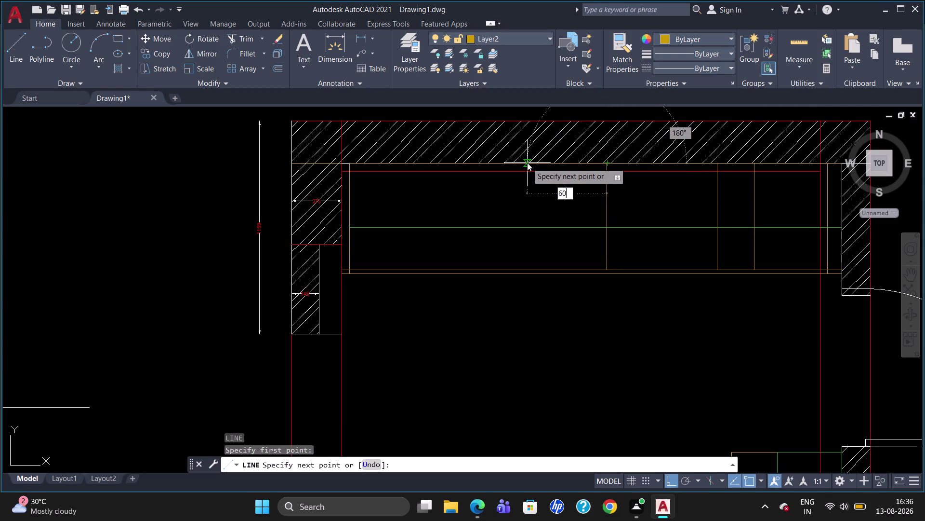
key(Return)
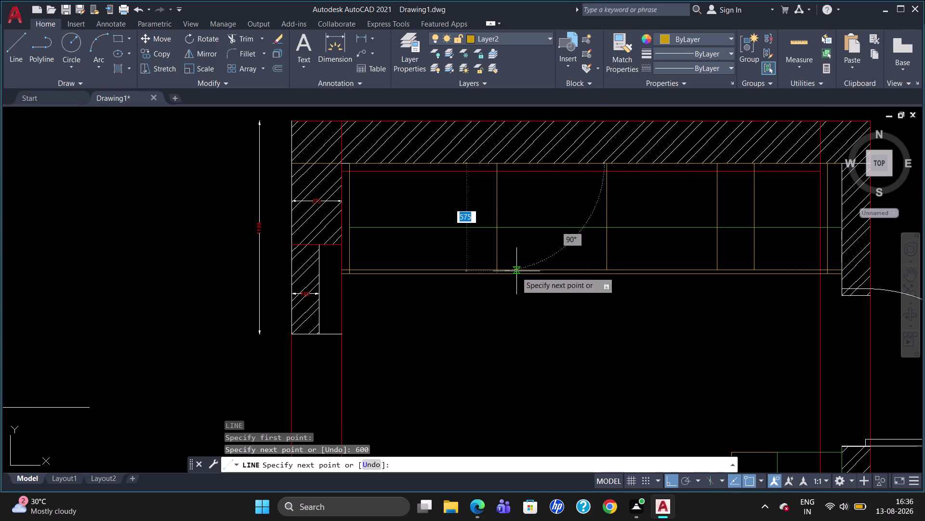
click(497, 272)
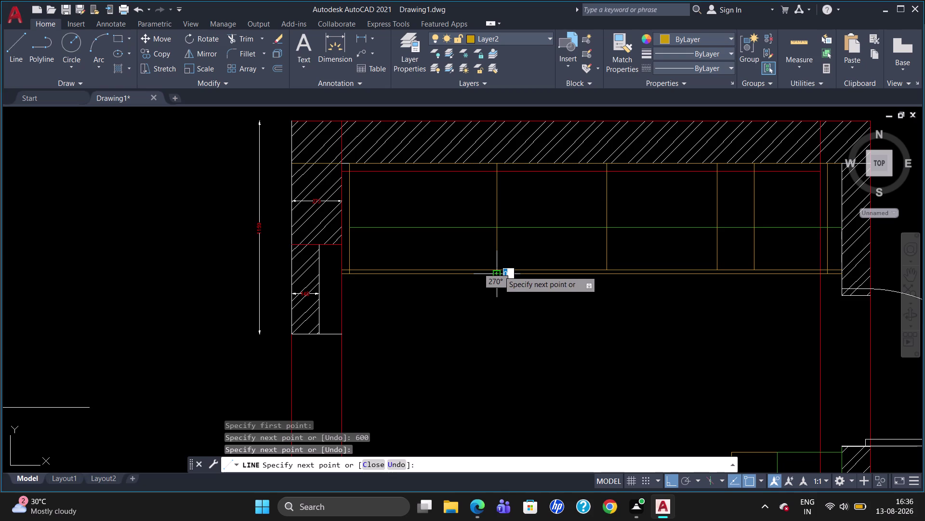
key(Escape)
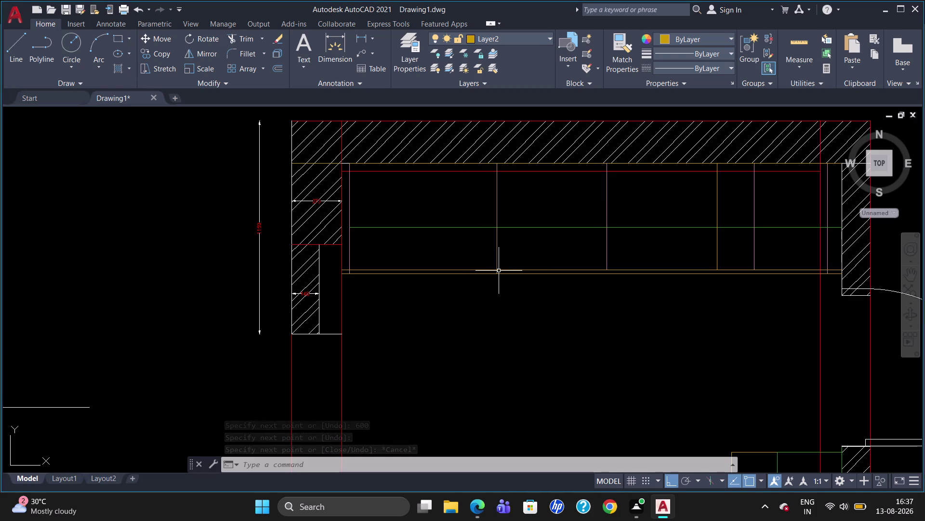
text(dli)
key(Return)
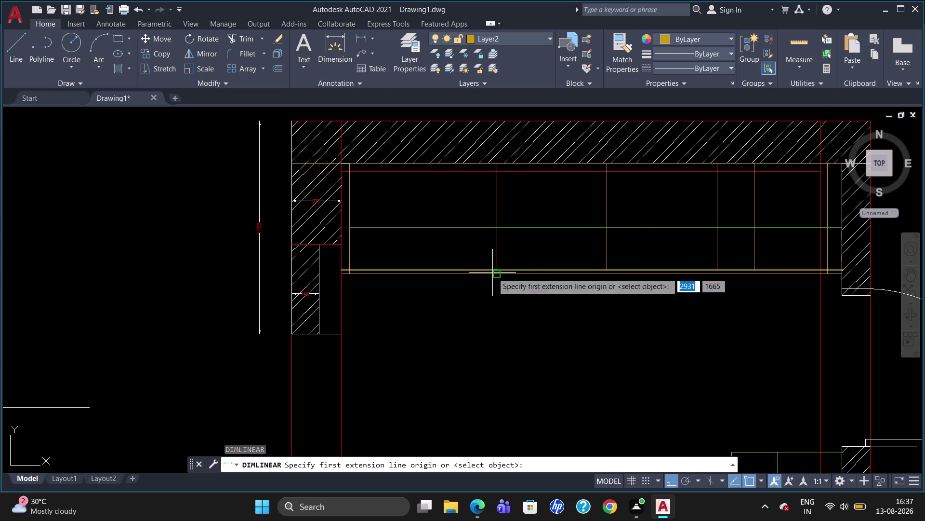
click(348, 209)
click(499, 207)
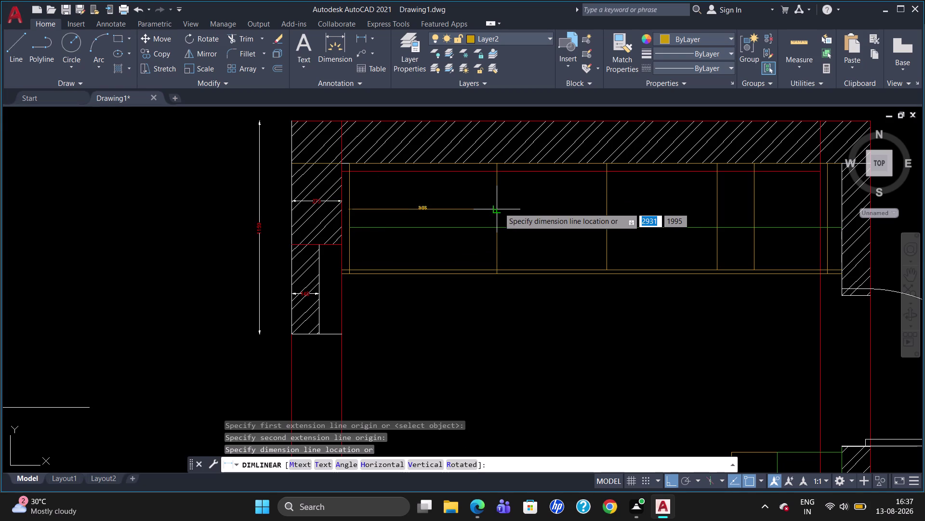
click(481, 206)
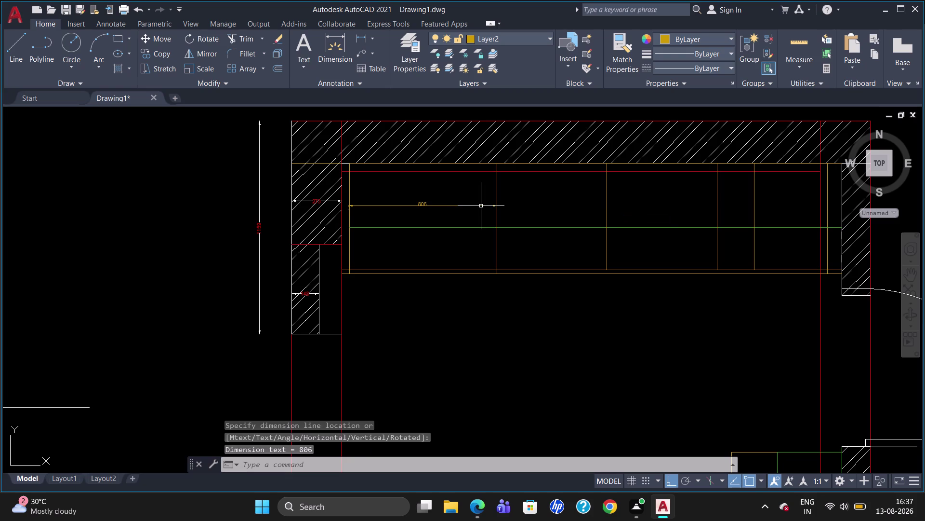
click(422, 206)
key(Delete)
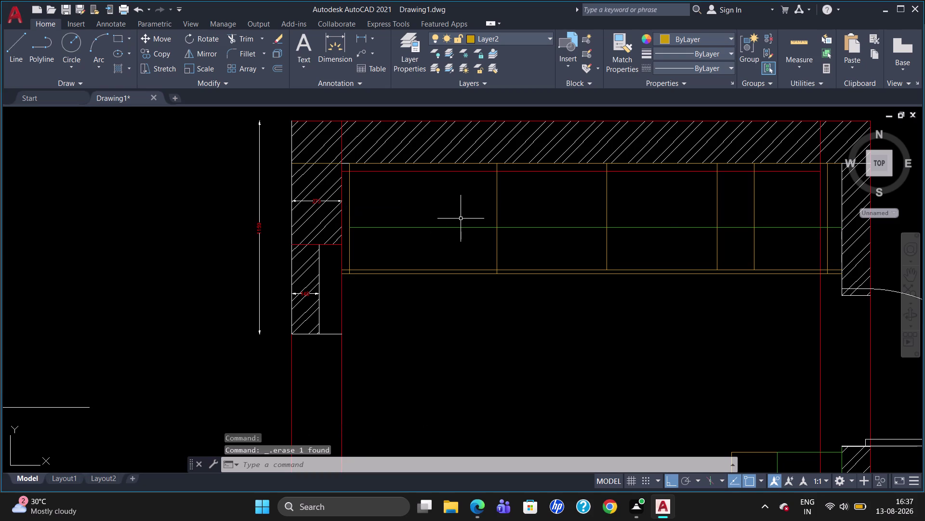
text(dli)
key(Return)
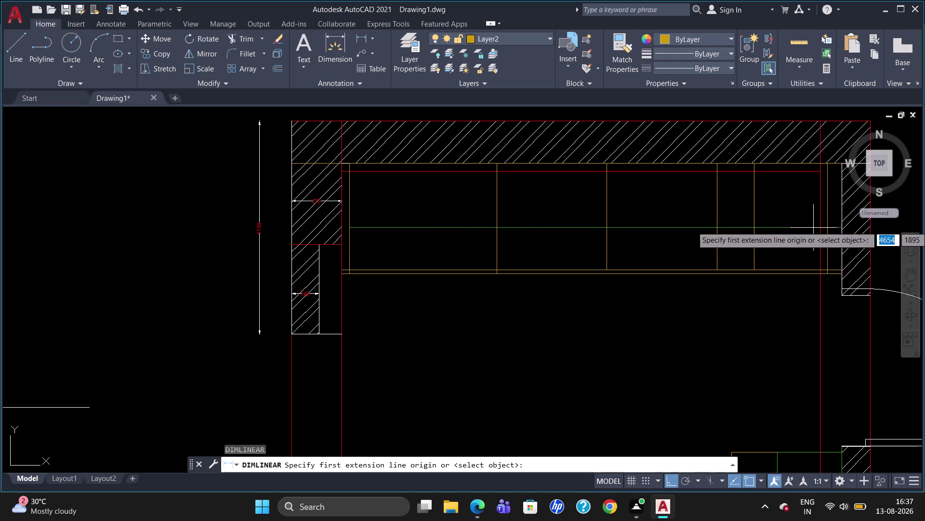
click(830, 210)
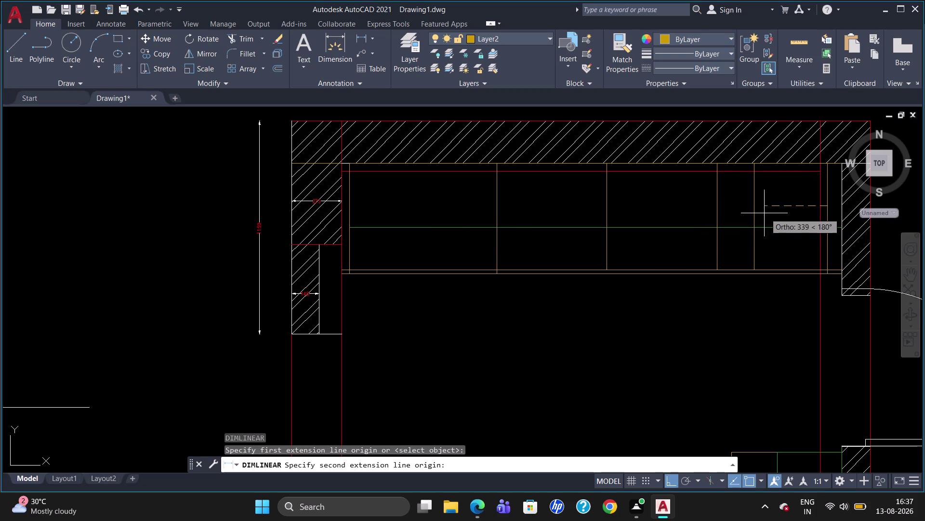
click(756, 204)
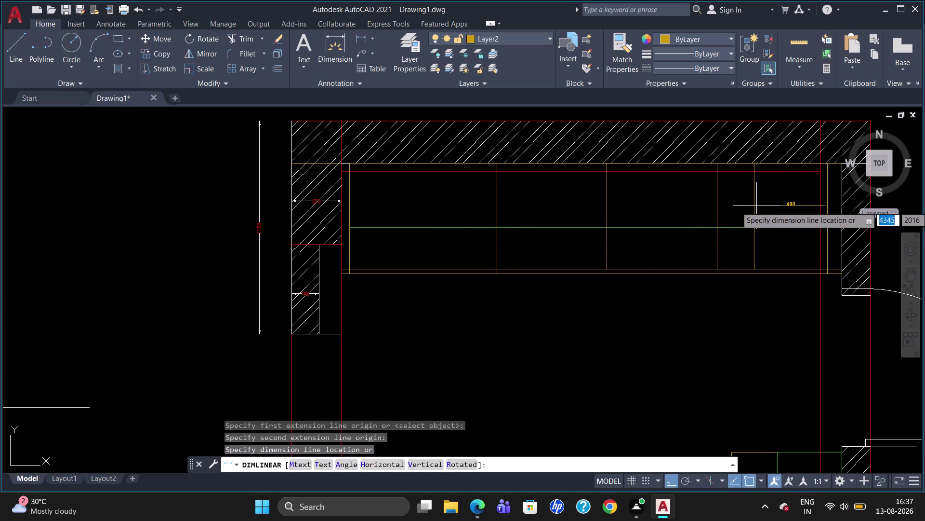
click(763, 214)
click(779, 215)
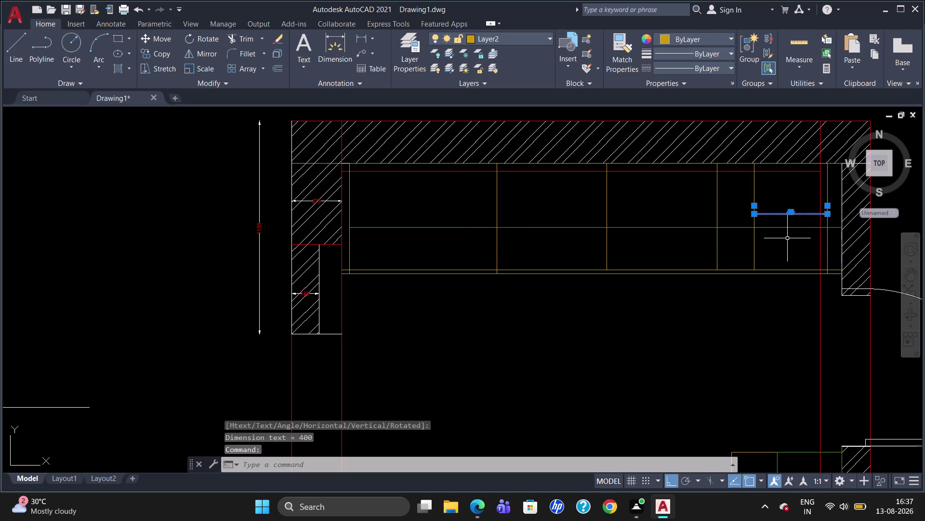
key(Delete)
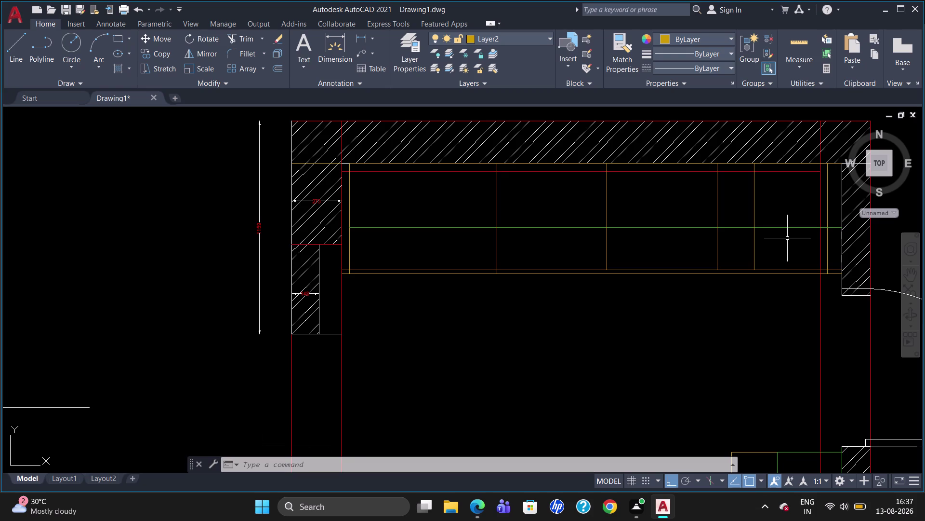
text(d)
text(li)
key(Return)
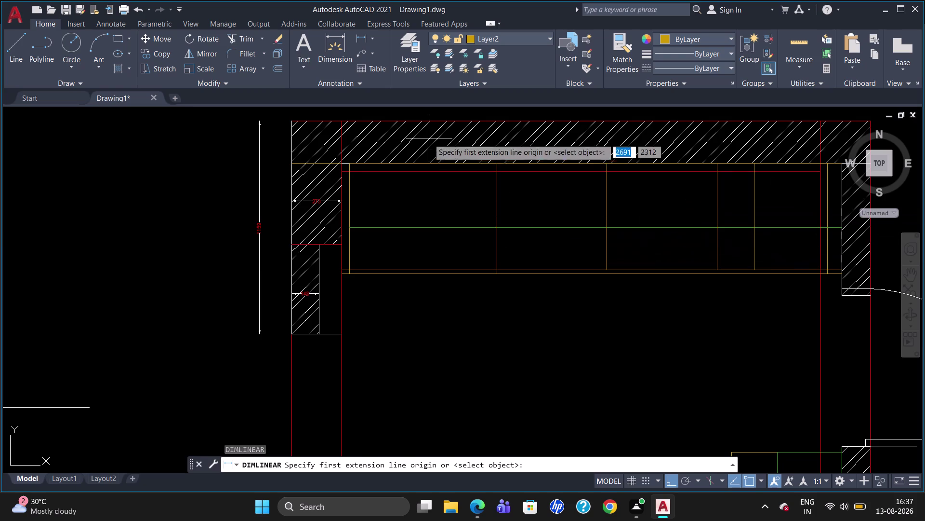
click(350, 164)
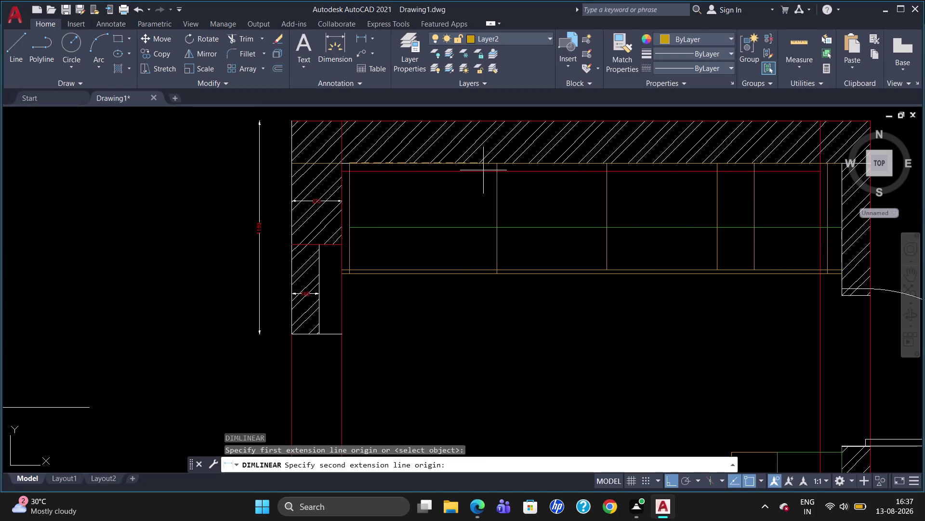
click(497, 165)
click(487, 198)
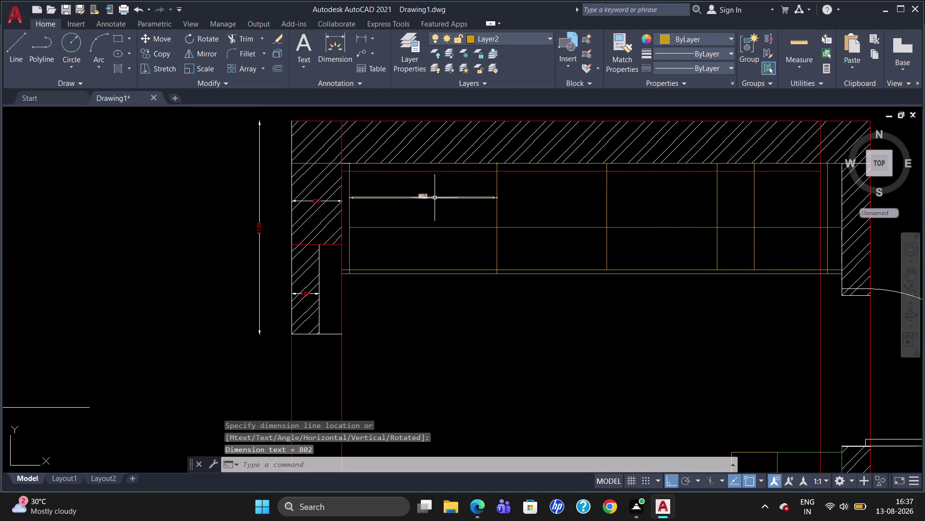
click(433, 196)
key(Delete)
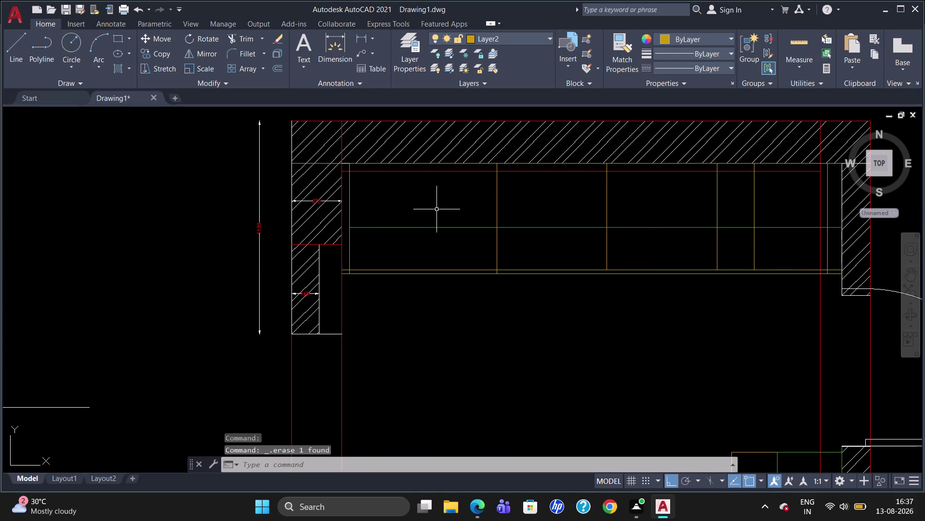
scroll(up, 3)
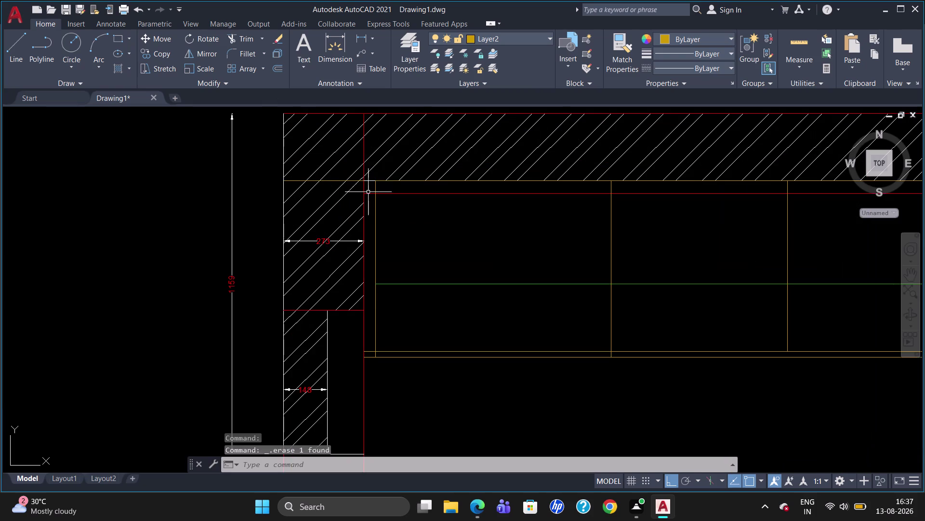
click(370, 185)
click(371, 181)
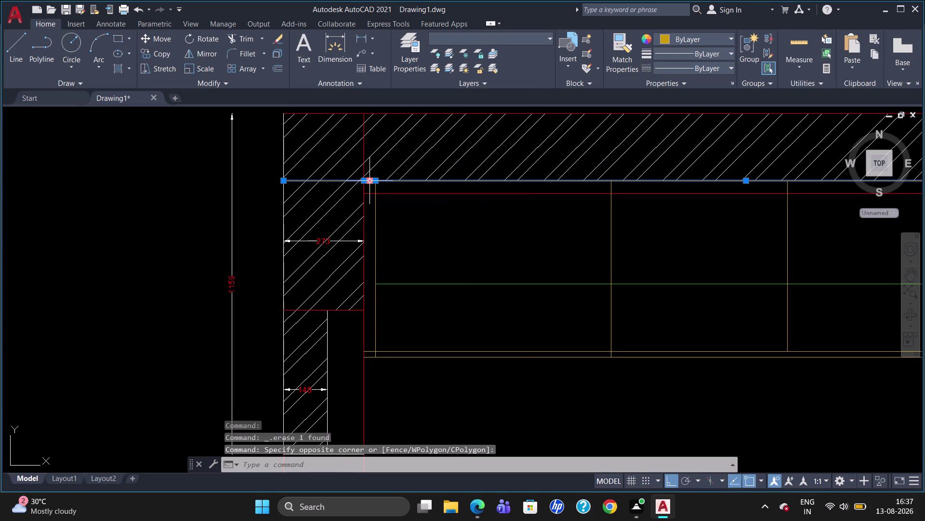
click(469, 36)
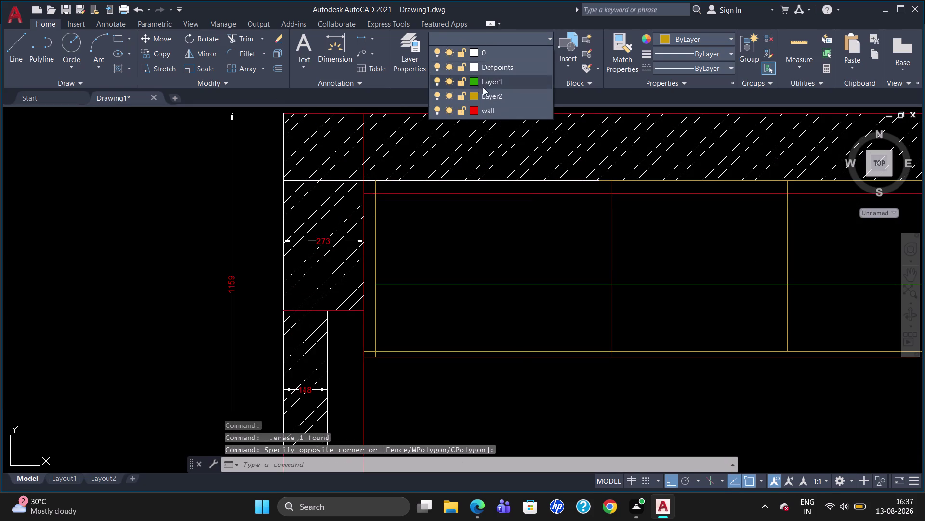
click(486, 94)
key(Escape)
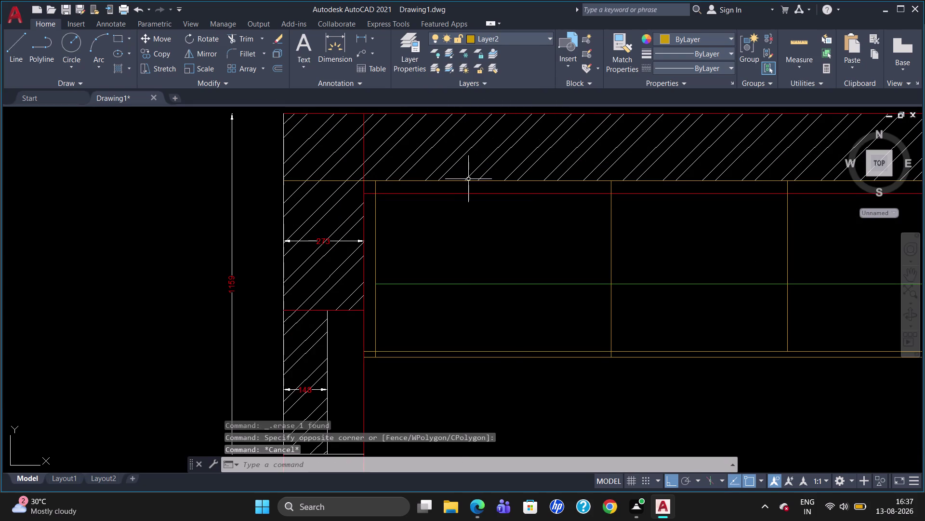
scroll(down, 3)
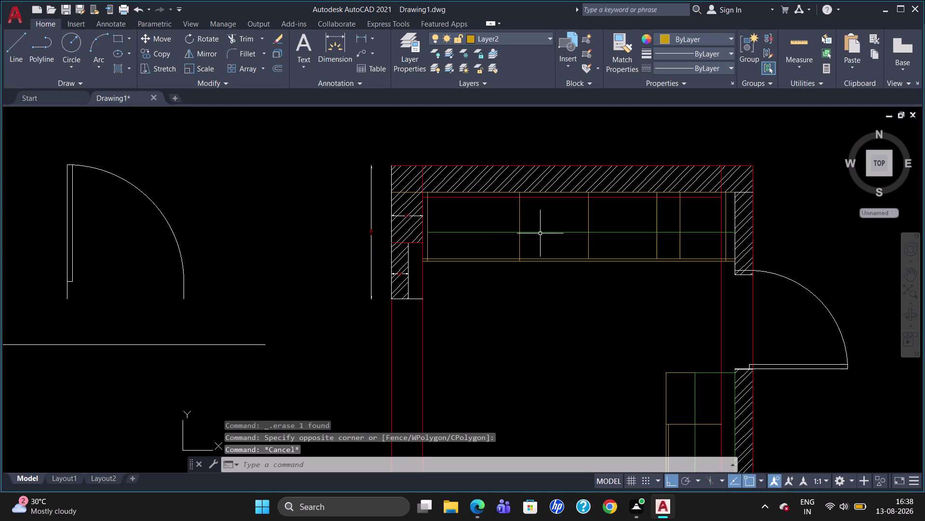
scroll(up, 3)
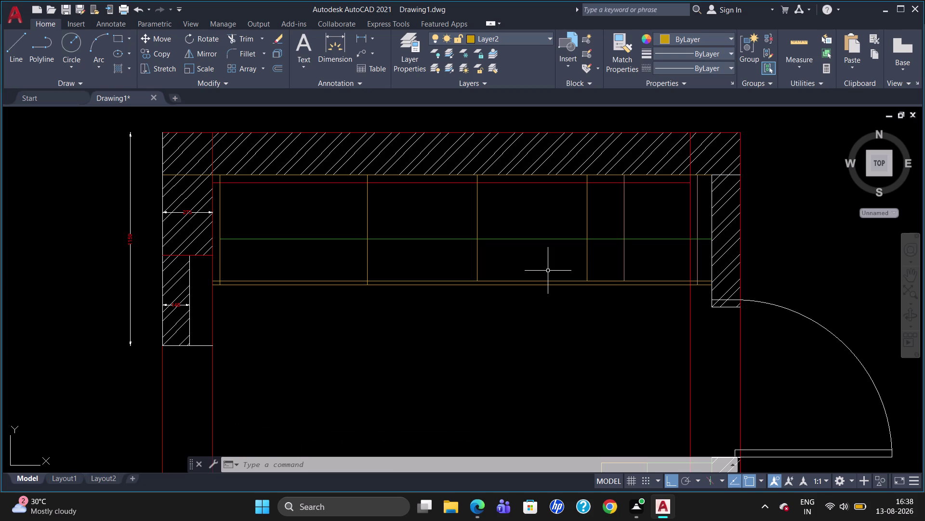
click(698, 213)
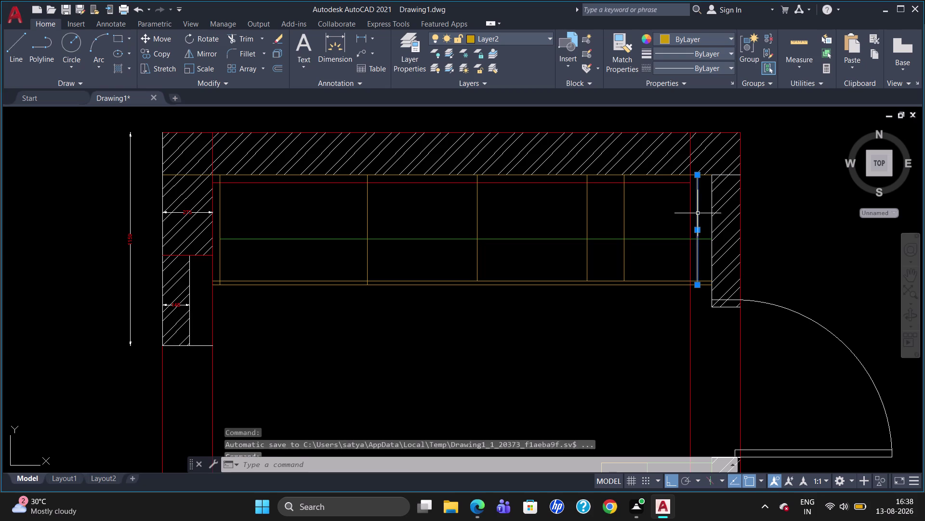
Delete all five remaining cabinet divider lines from the counter.
key(Delete)
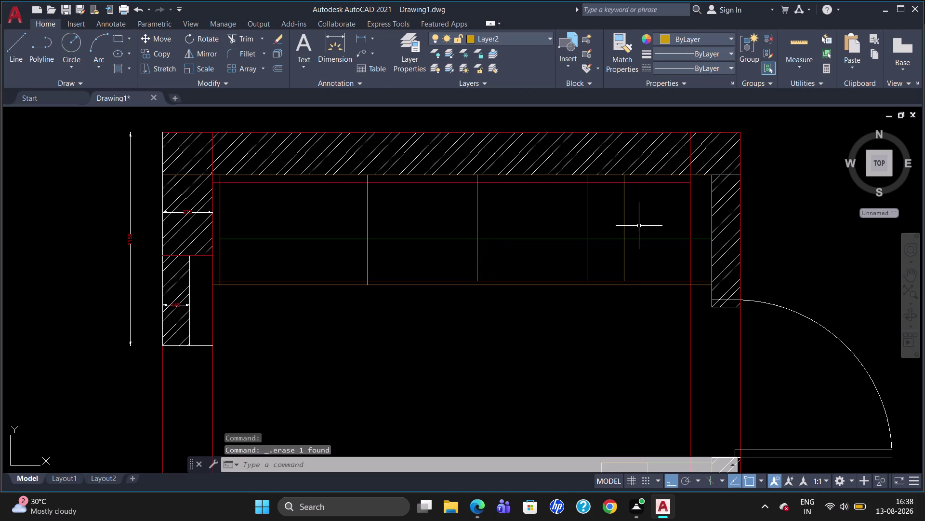
click(626, 223)
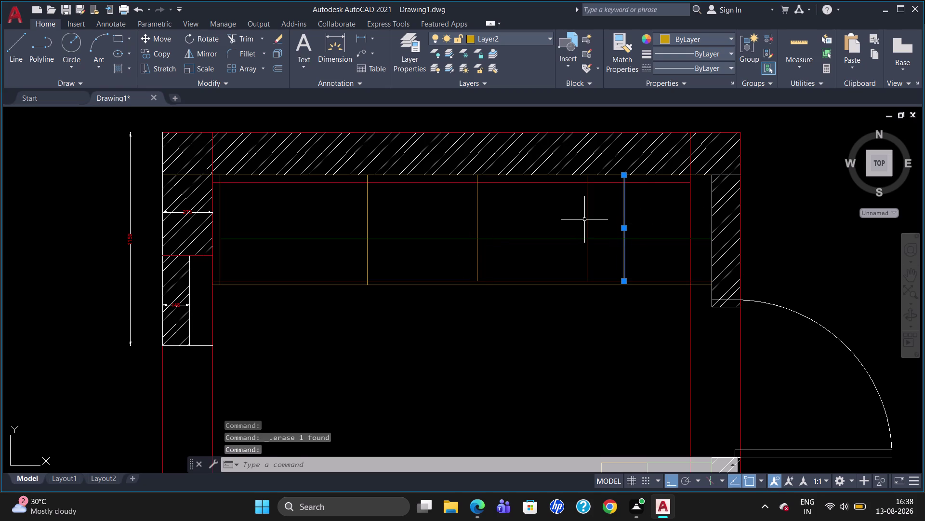
click(586, 220)
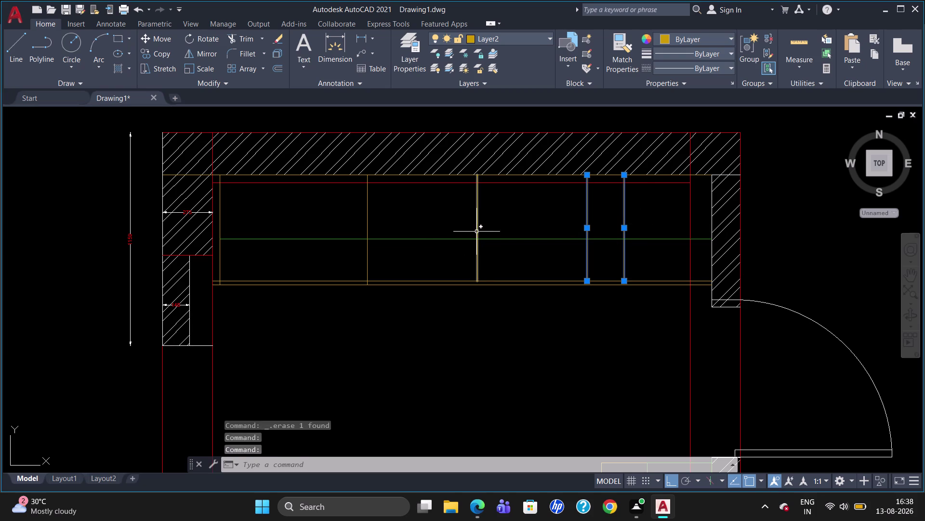
click(476, 230)
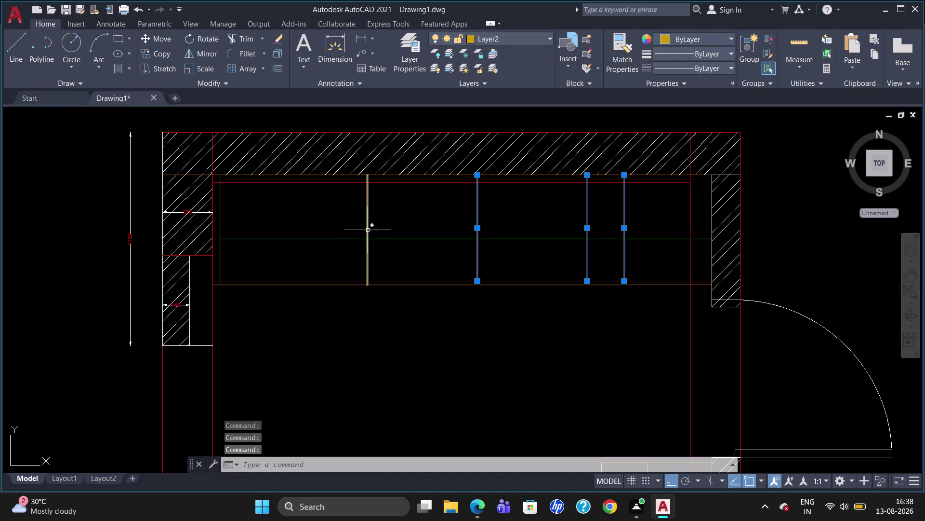
click(368, 230)
key(Delete)
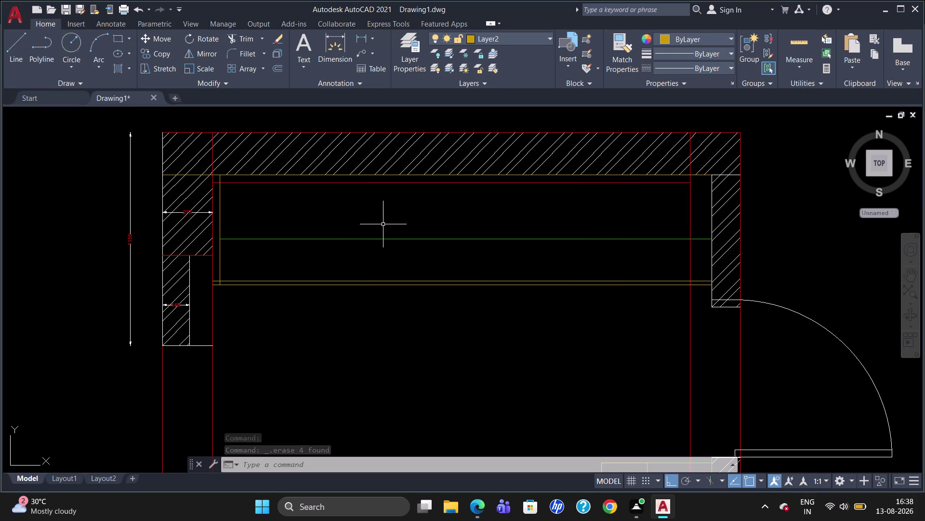
key(l)
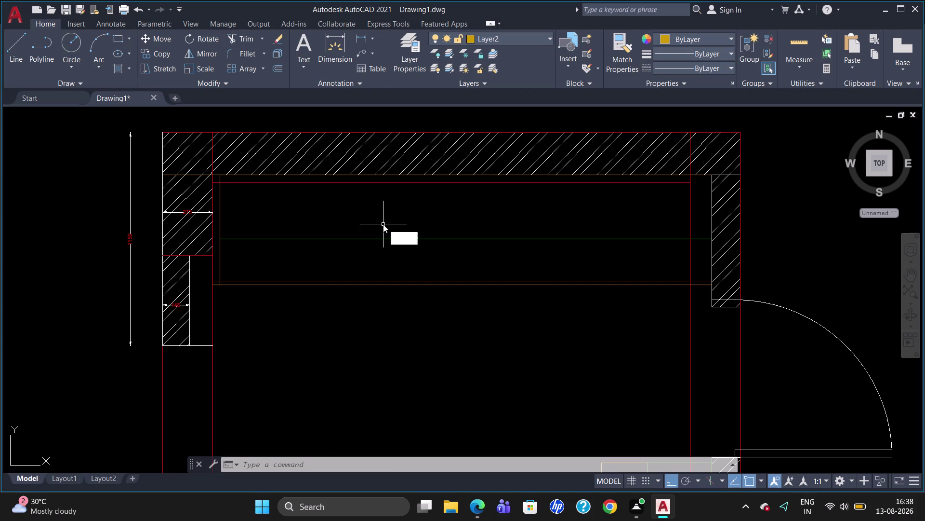
key(Return)
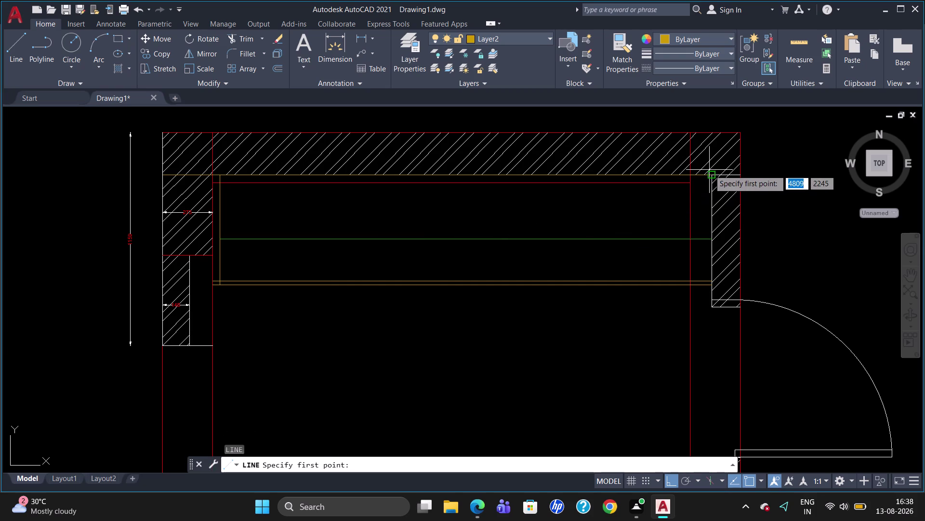
Draw a line from the wall's inner corner, 40 along, across the counter's depth.
click(711, 177)
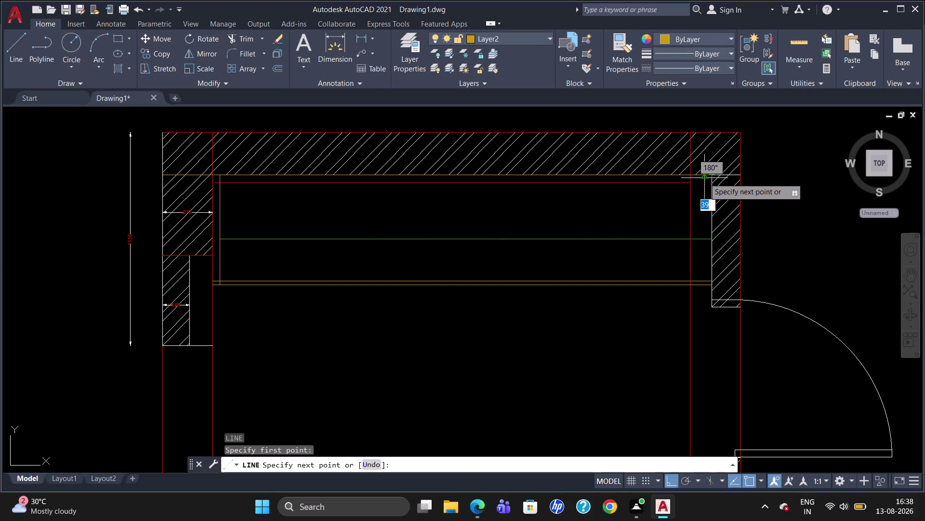
text(40)
key(Return)
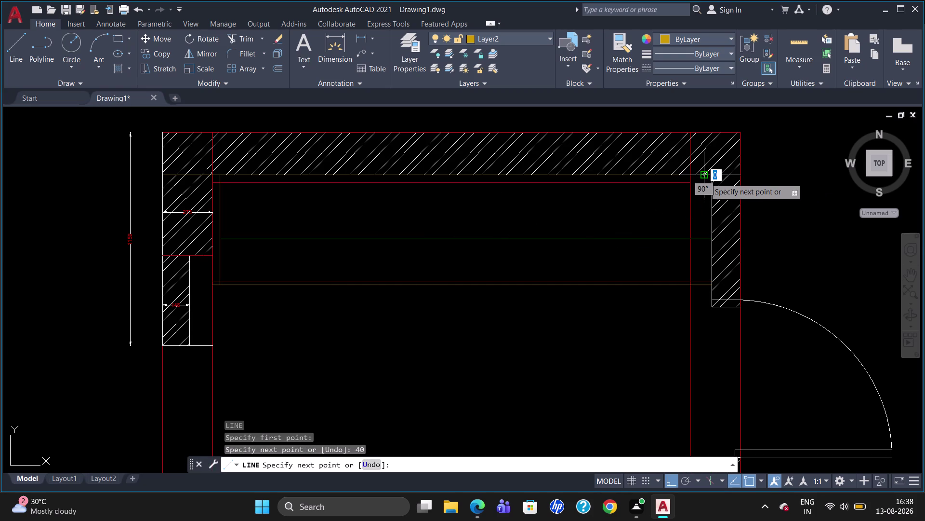
click(707, 278)
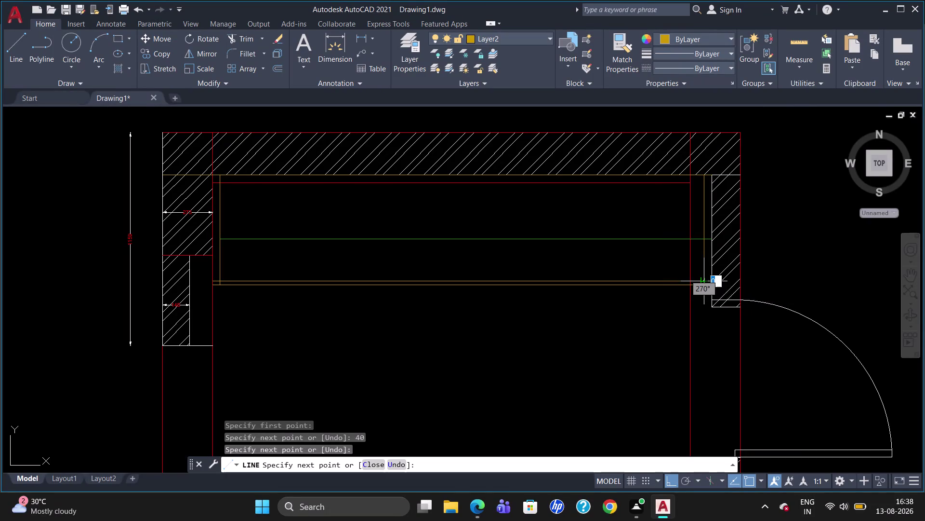
key(Escape)
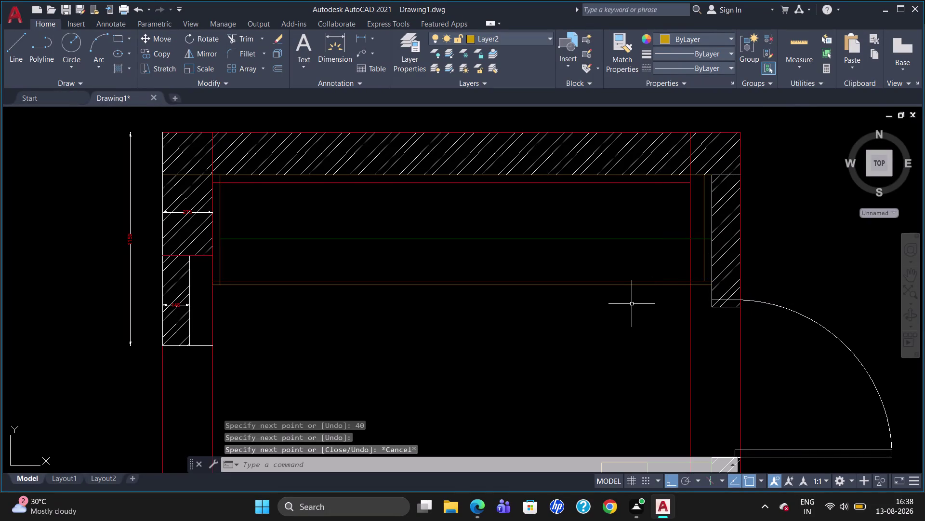
key(o)
key(Return)
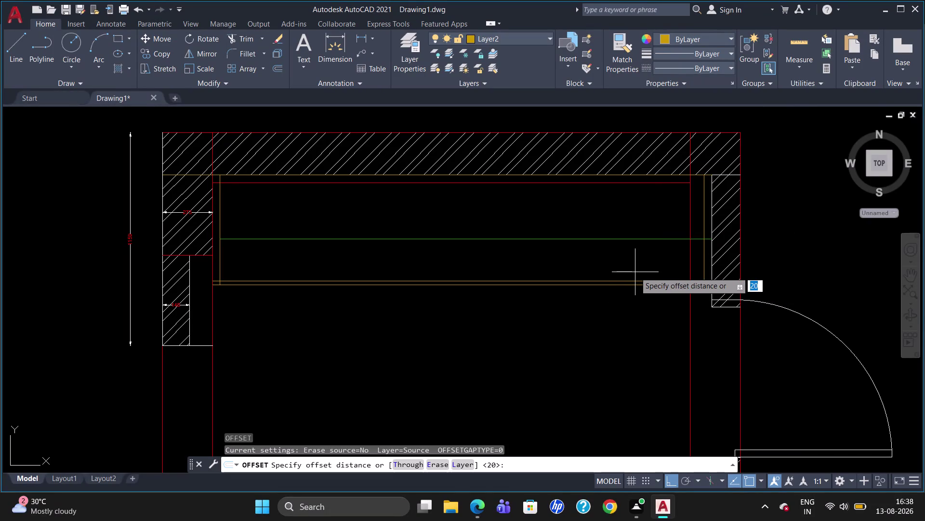
Offset the right end line 400 to the left to make the first divider.
key(4)
key(0)
key(0)
key(Return)
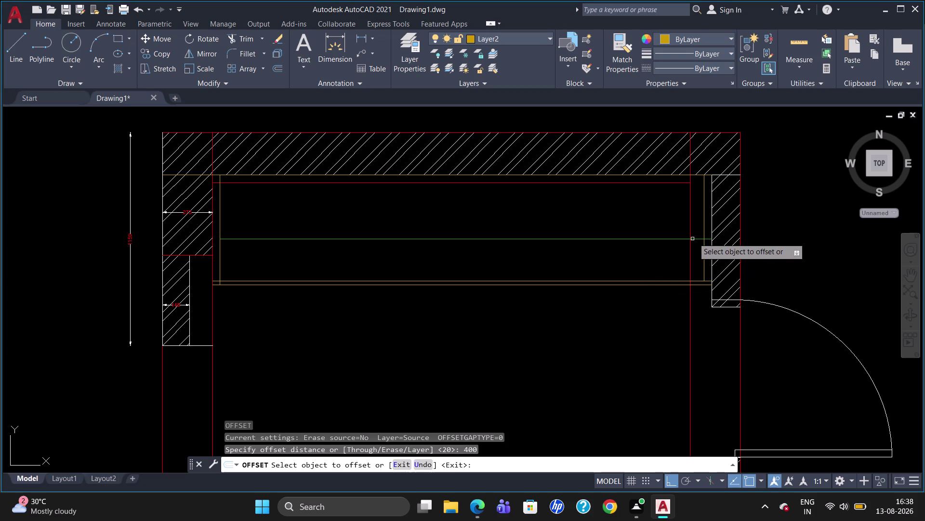
click(705, 221)
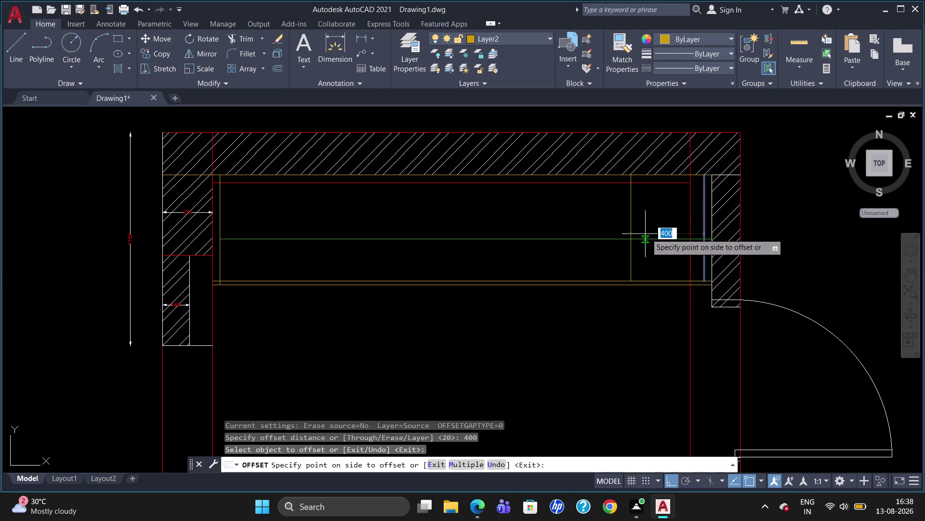
click(645, 234)
Add two more dividers, 200 and then 600 further left.
click(631, 227)
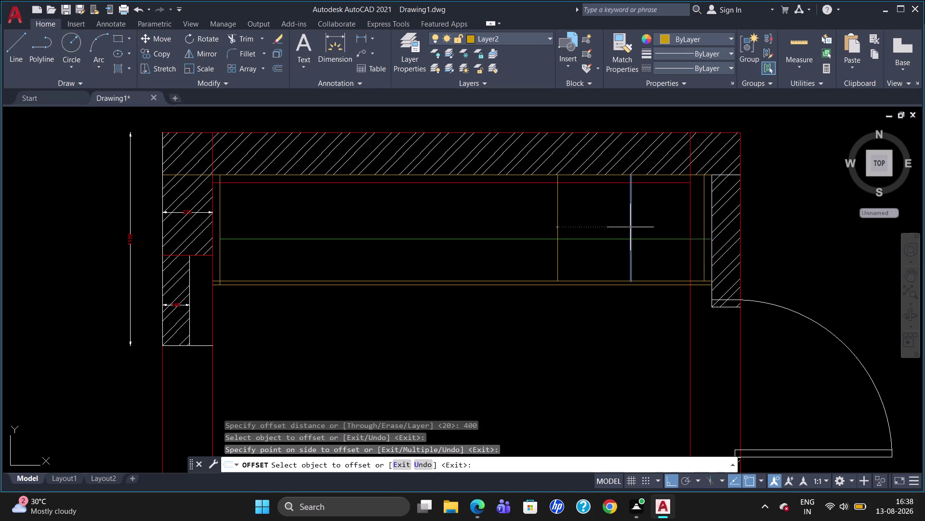
text(200)
key(Return)
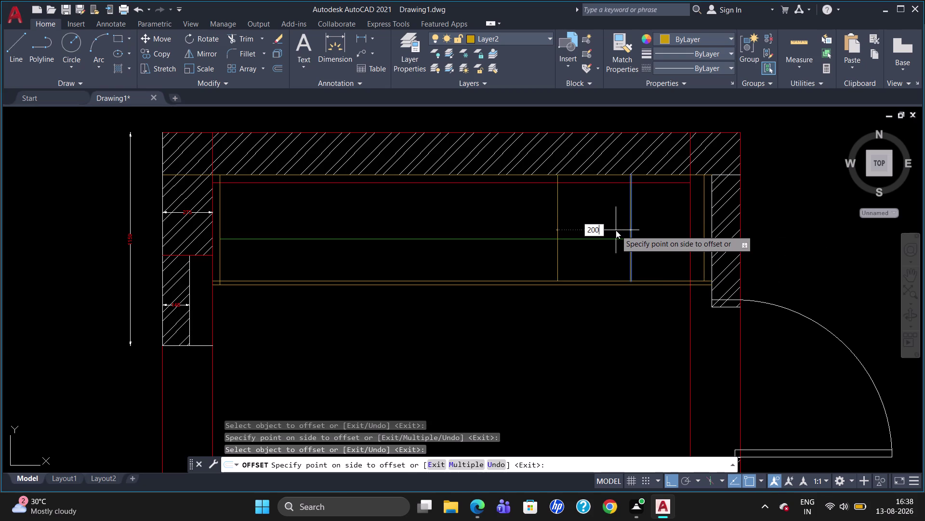
click(595, 226)
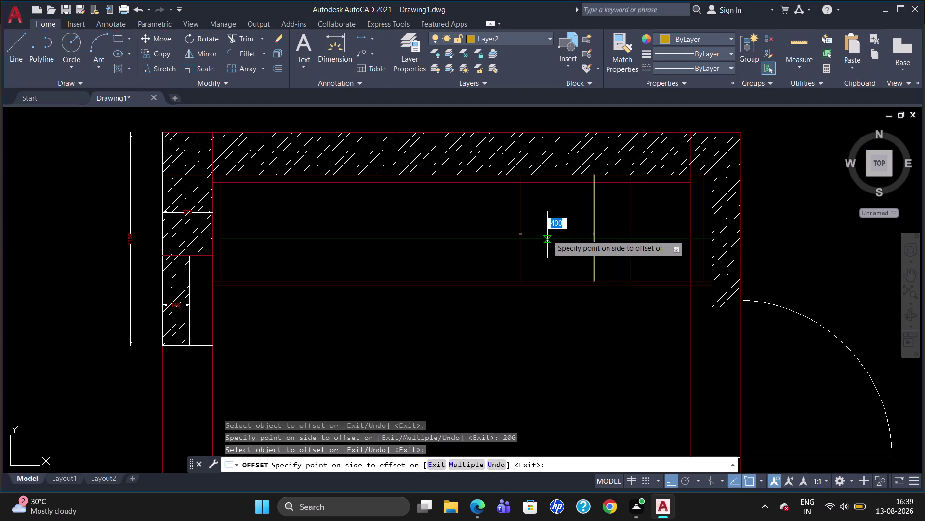
key(6)
text(00)
key(Return)
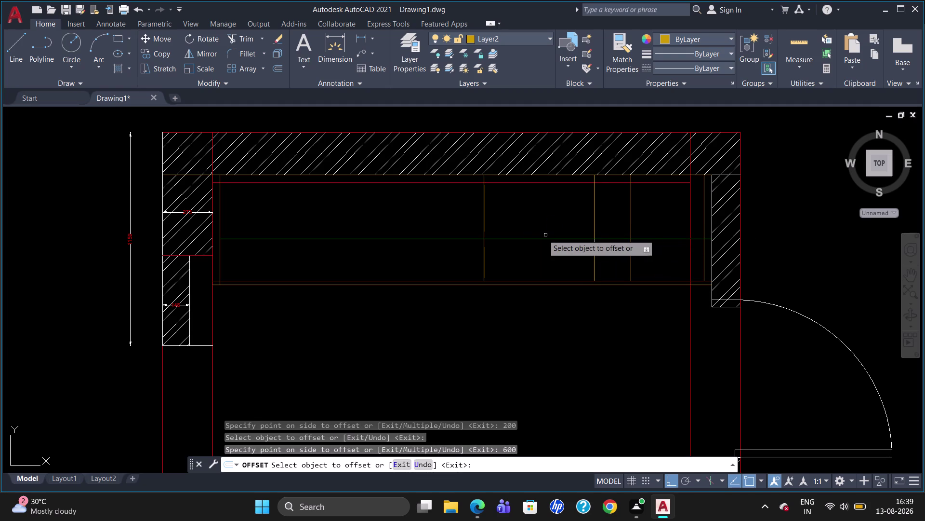
Offset the cabinet line 600, end the offset, and start DLI.
click(486, 225)
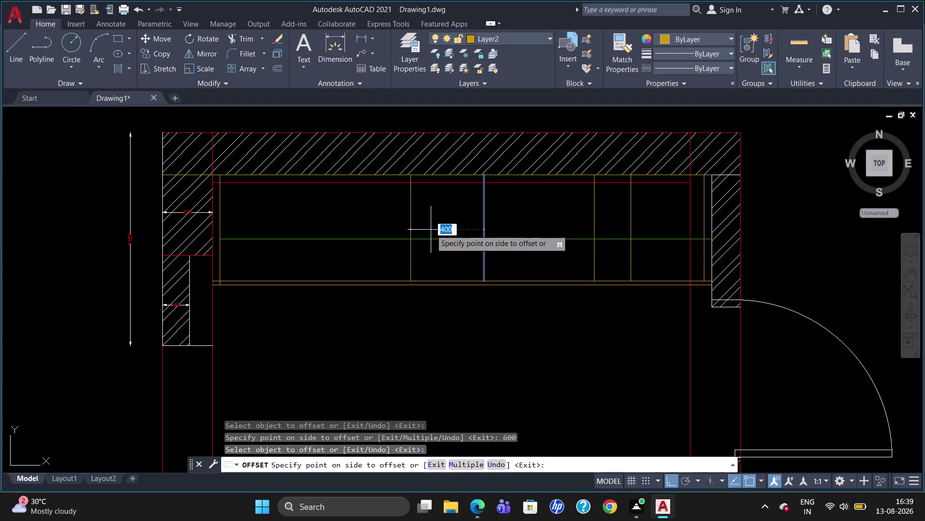
text(600)
key(Return)
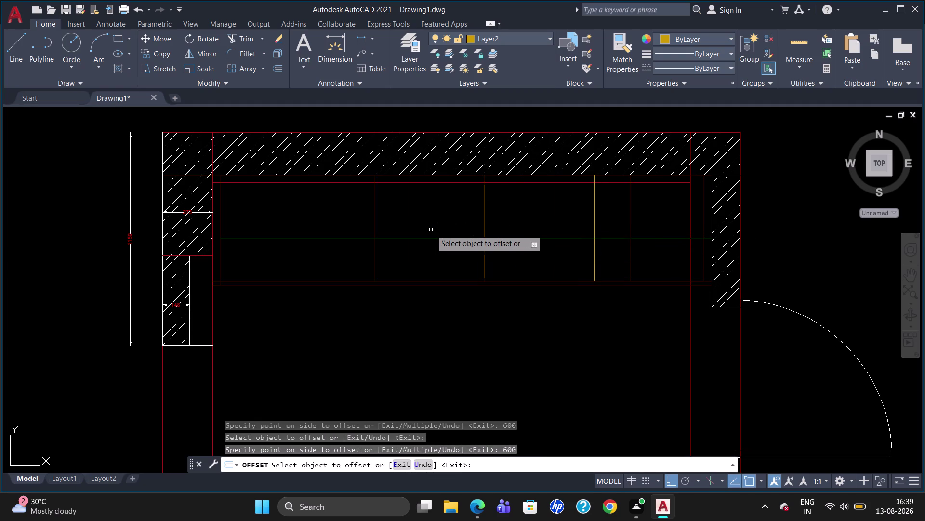
key(Escape)
text(dl)
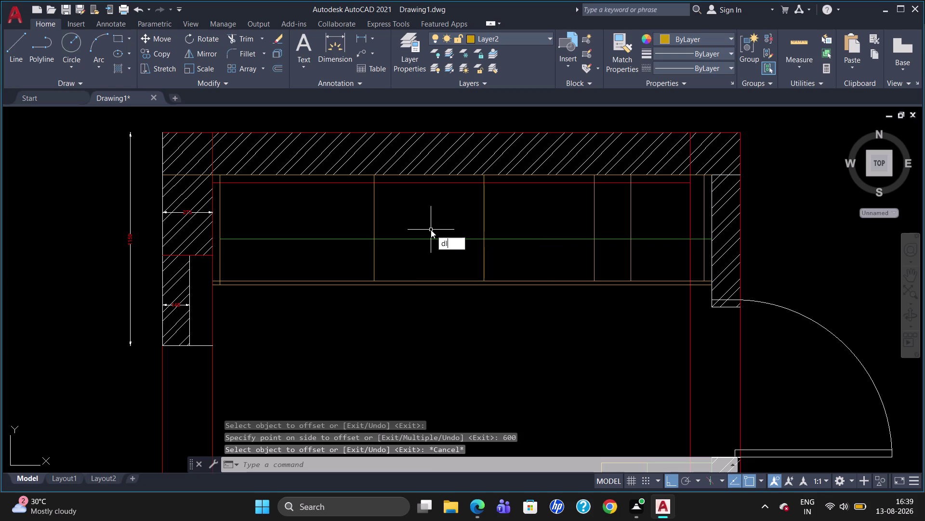
text(i)
key(Return)
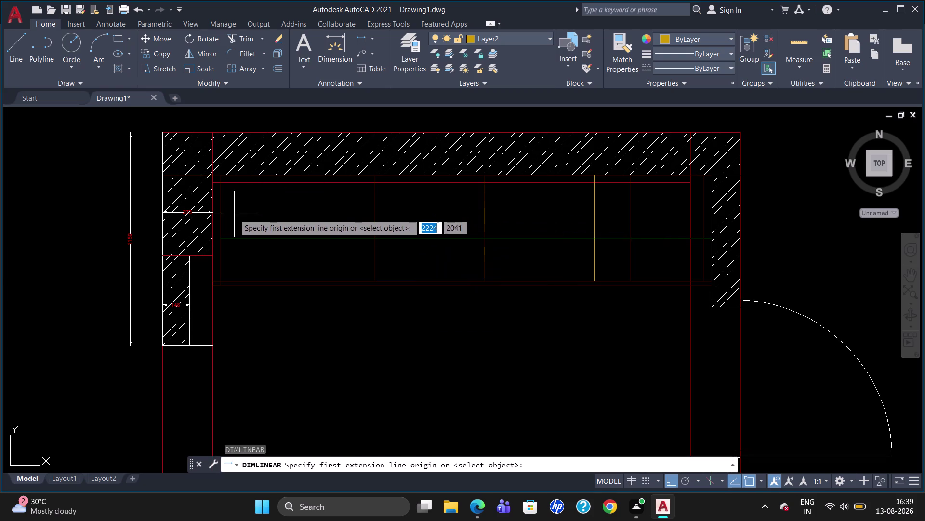
click(219, 211)
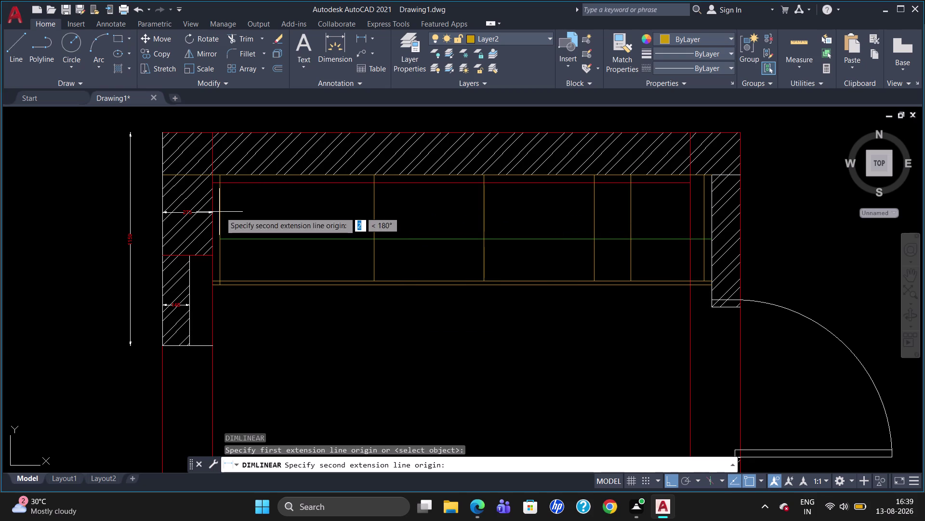
click(377, 212)
click(362, 219)
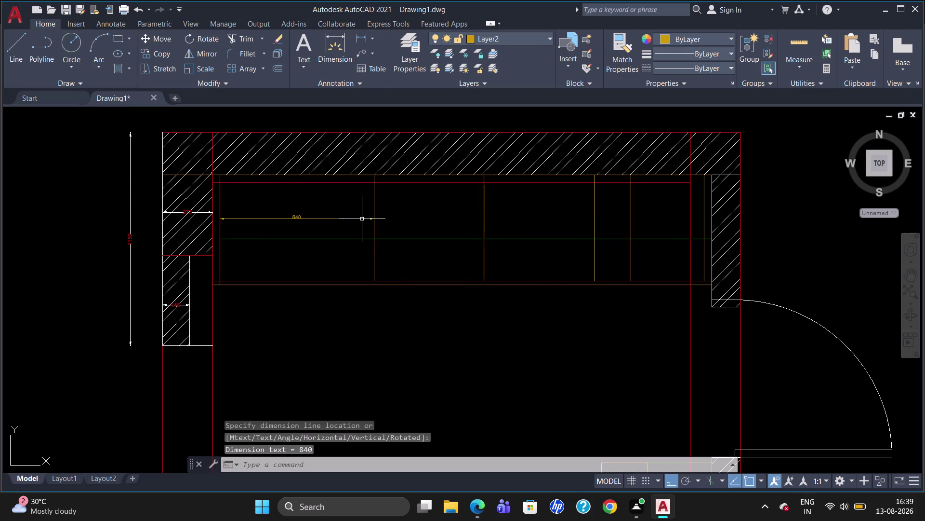
click(315, 219)
key(Delete)
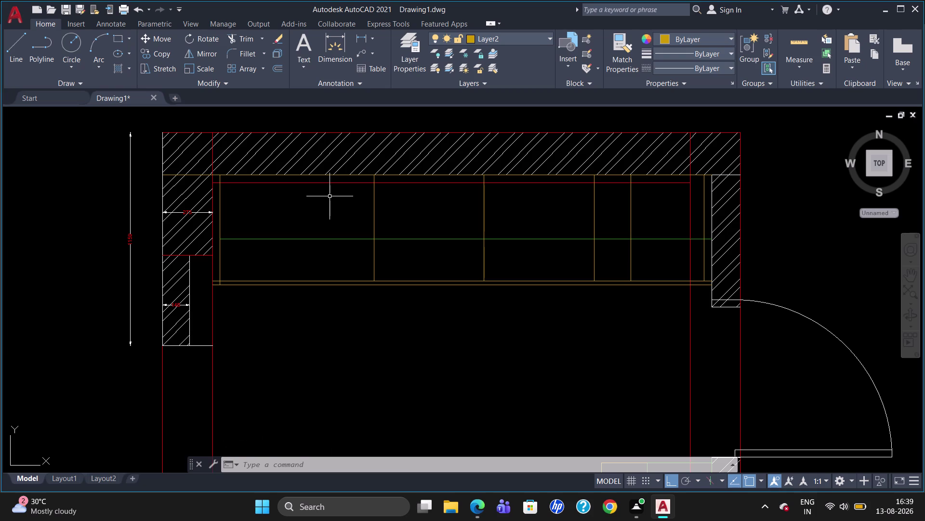
text(dli)
key(Return)
click(221, 172)
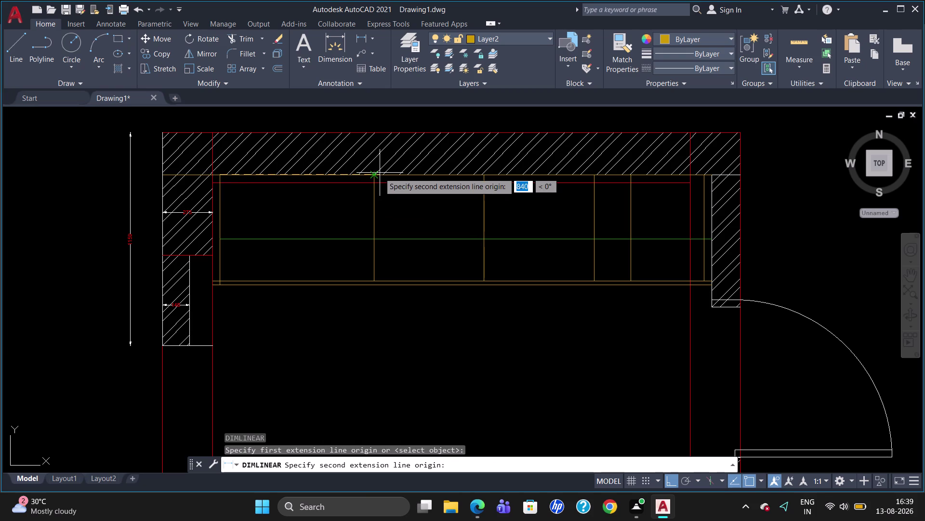
click(376, 176)
click(365, 202)
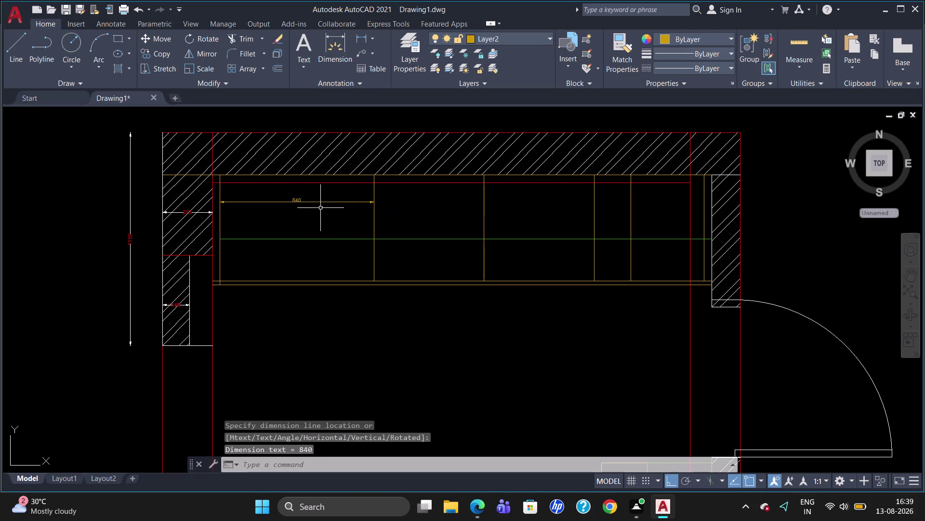
click(320, 200)
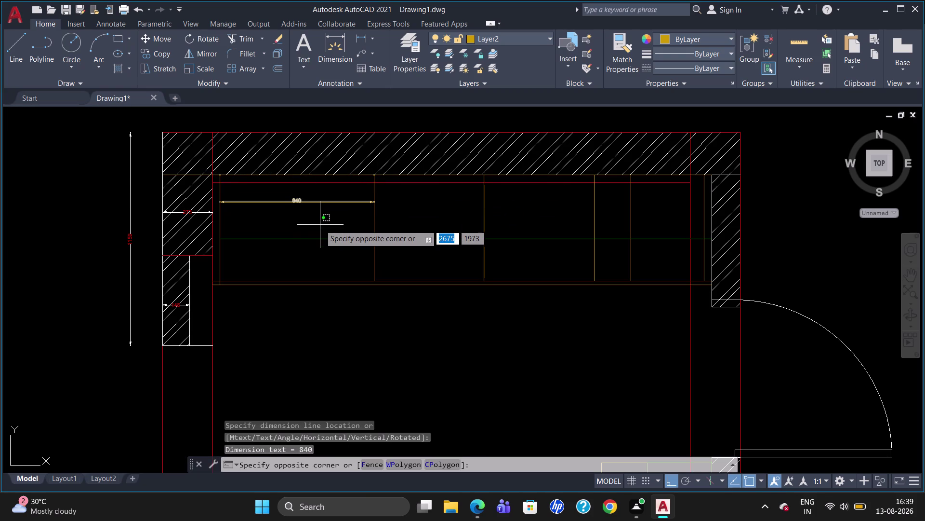
click(295, 203)
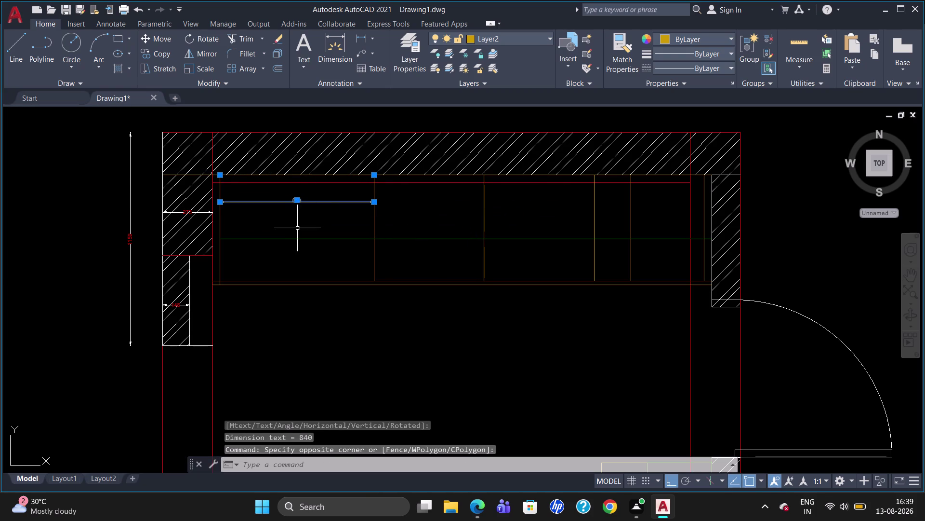
key(Delete)
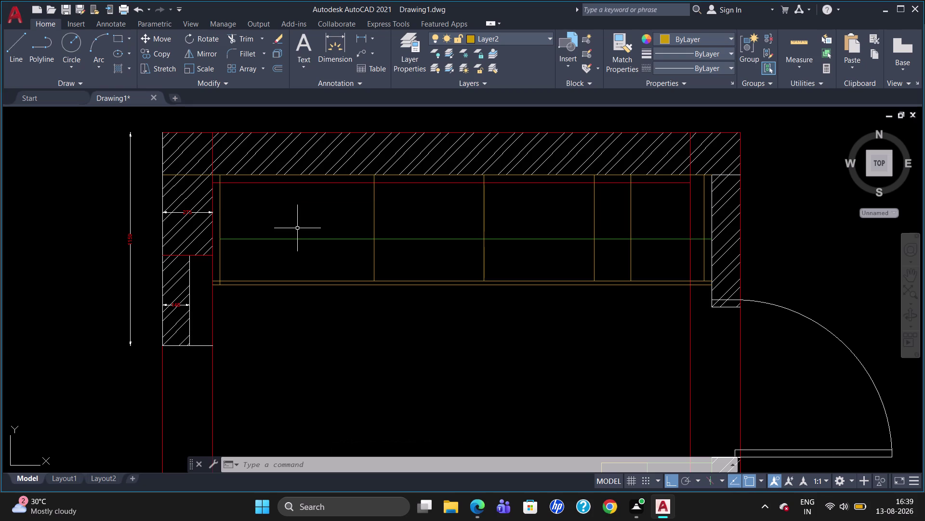
Dimension the counter wall to wall as 2845 above the plan, then select it.
scroll(down, 3)
scroll(up, 3)
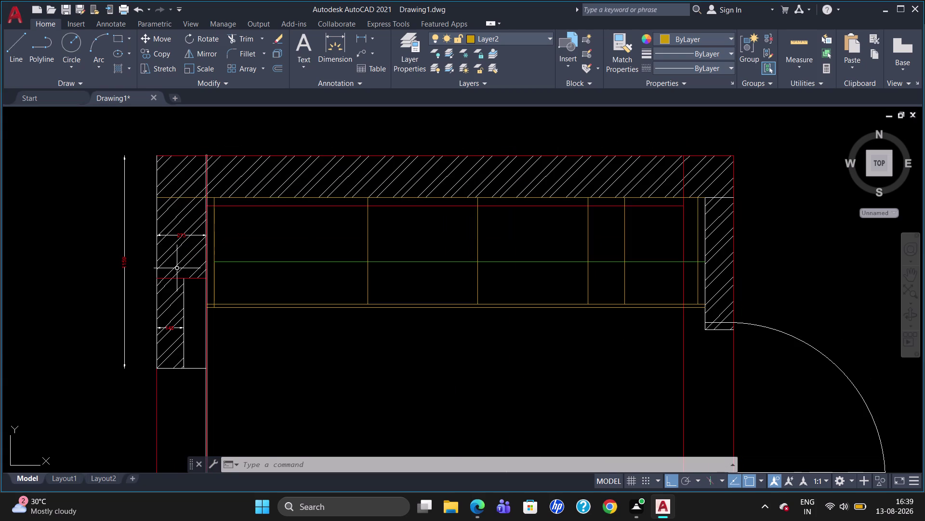
text(dli)
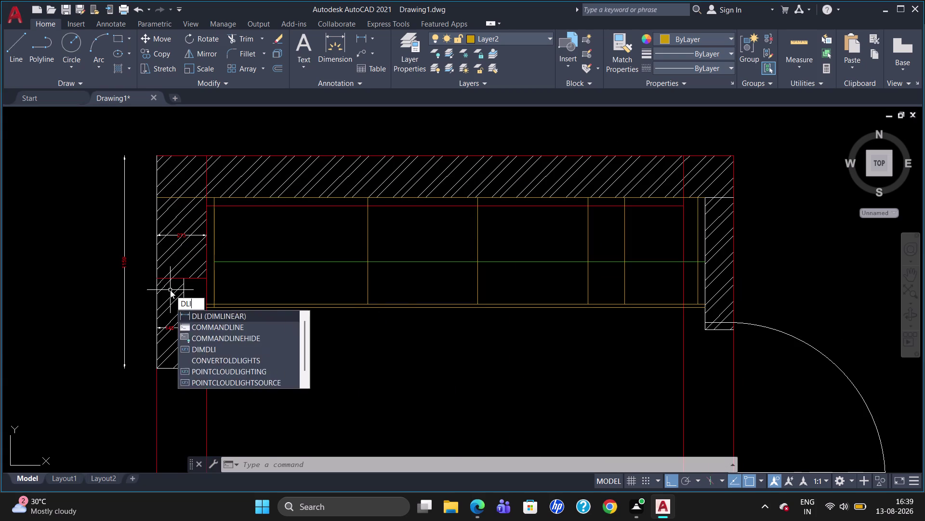
key(Return)
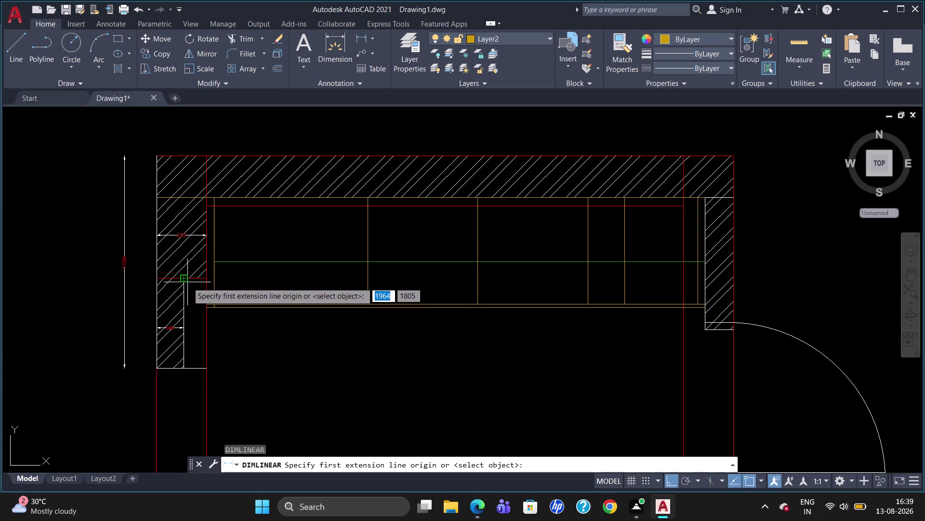
click(188, 281)
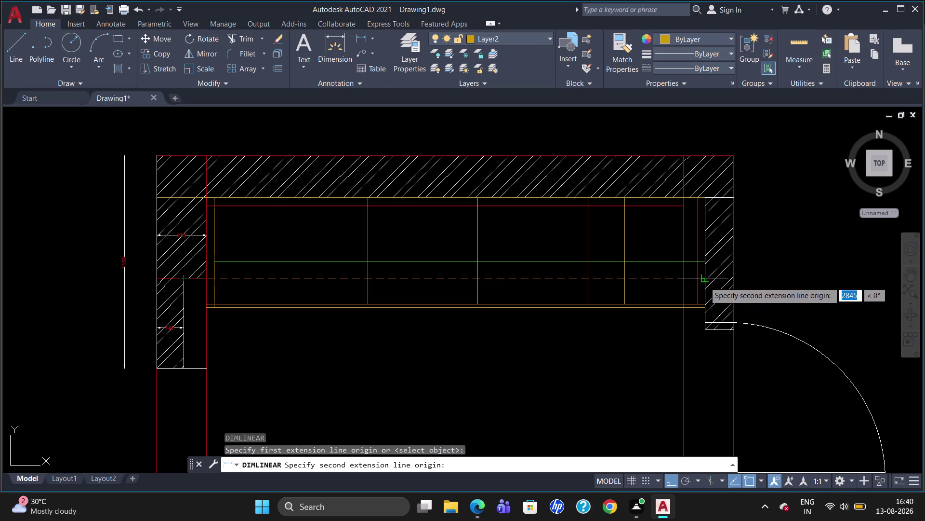
click(705, 281)
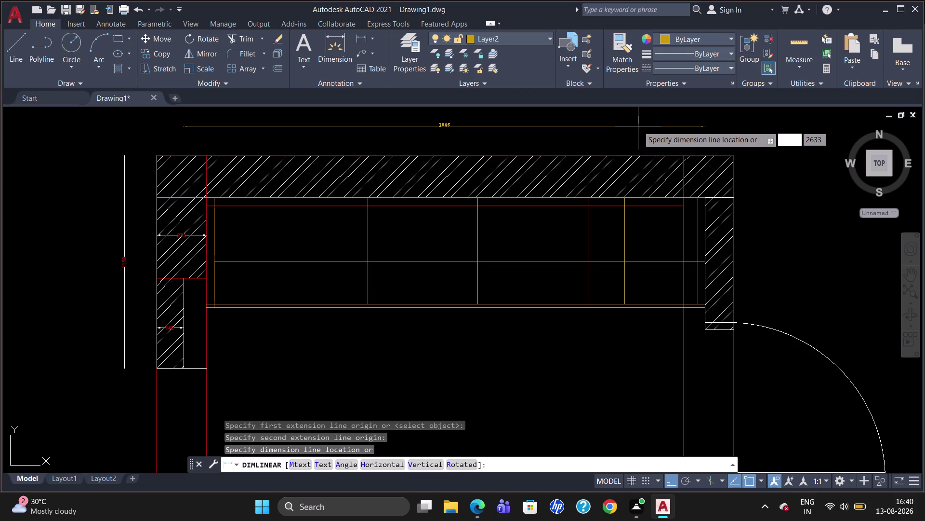
click(639, 125)
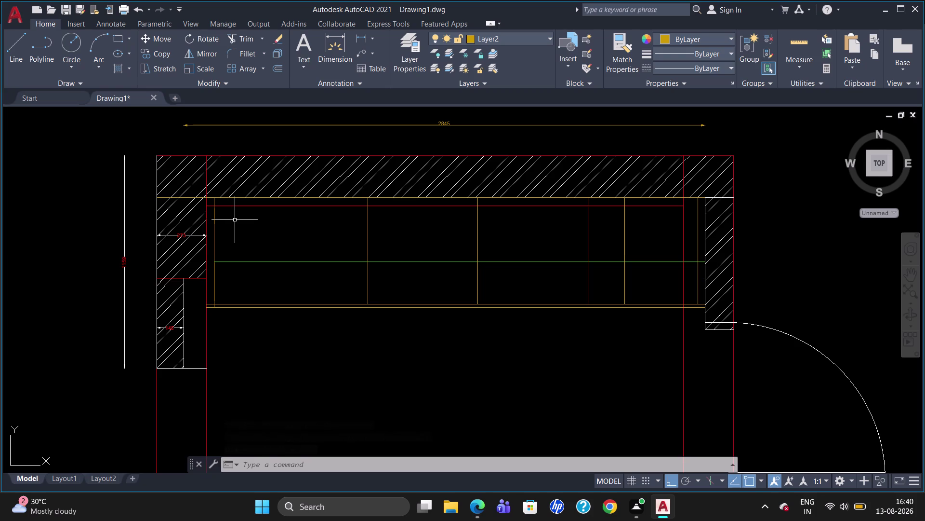
click(252, 127)
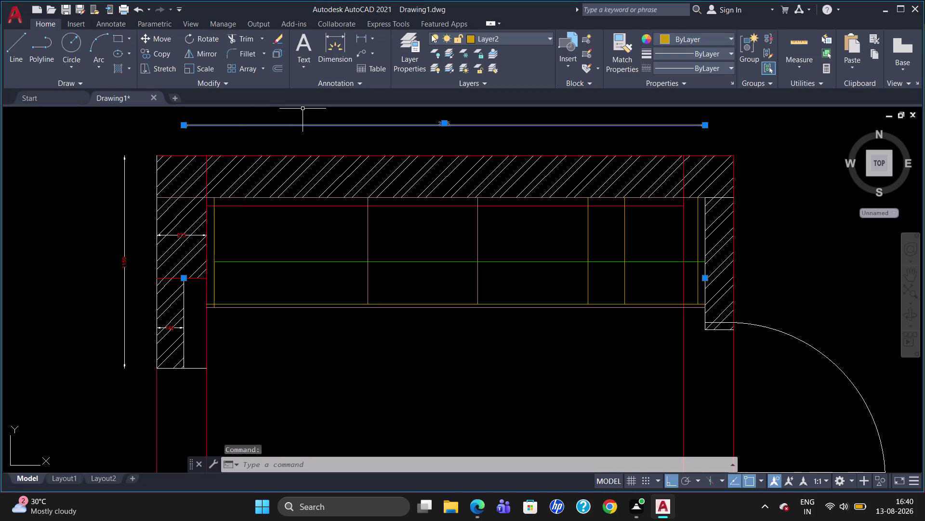
click(490, 35)
click(496, 51)
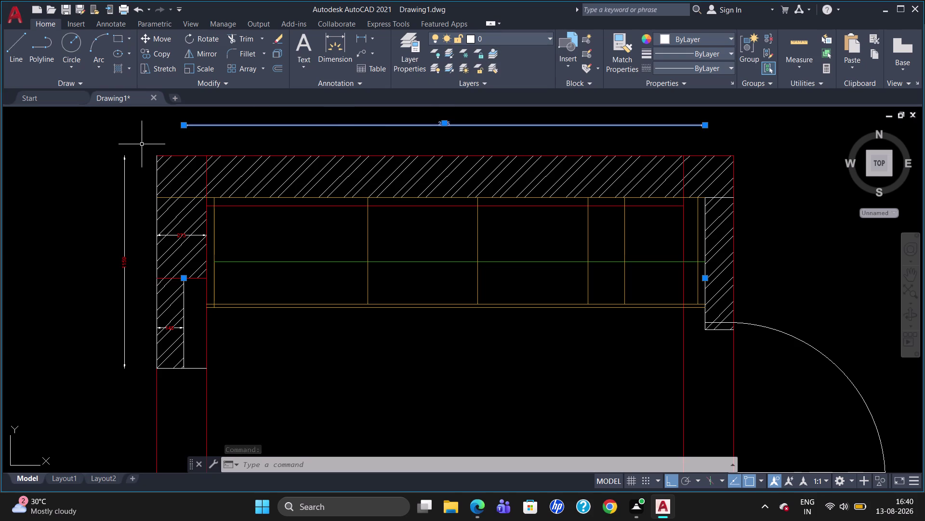
key(Escape)
text(dli)
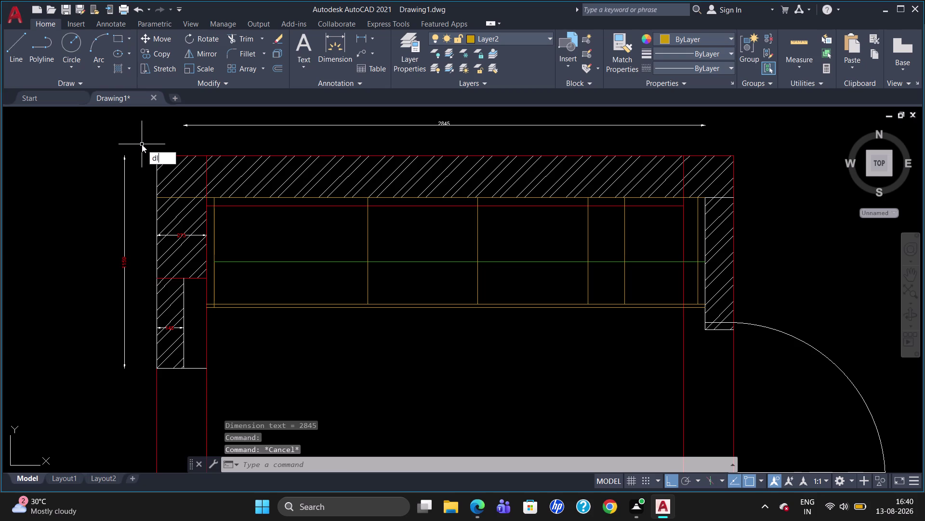
key(Return)
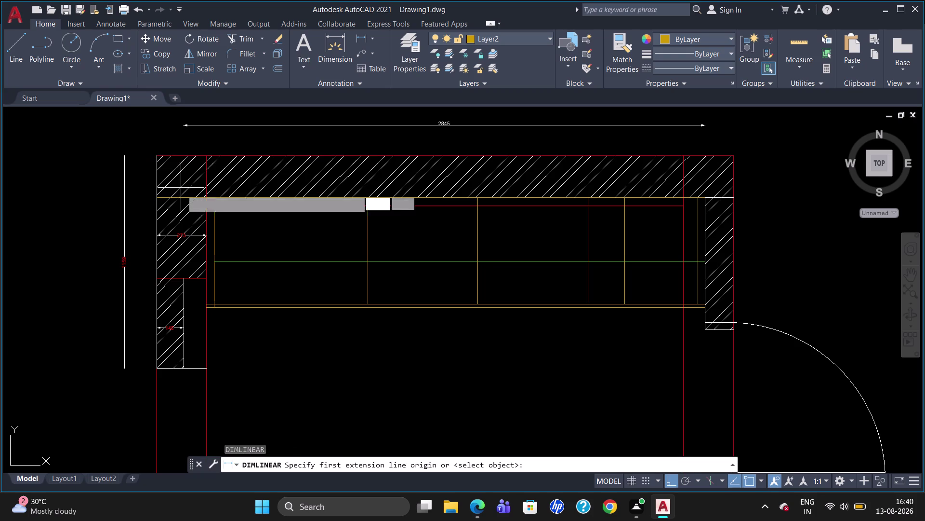
click(184, 279)
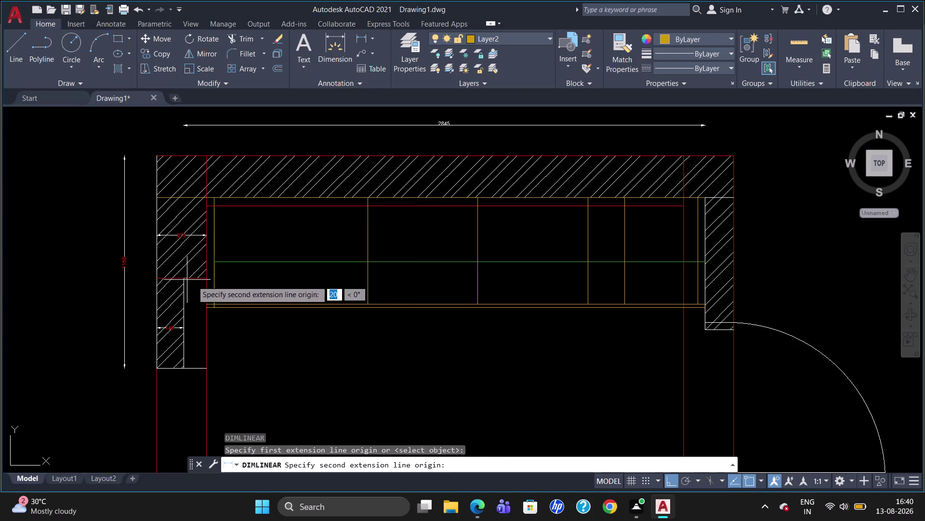
click(205, 281)
click(190, 138)
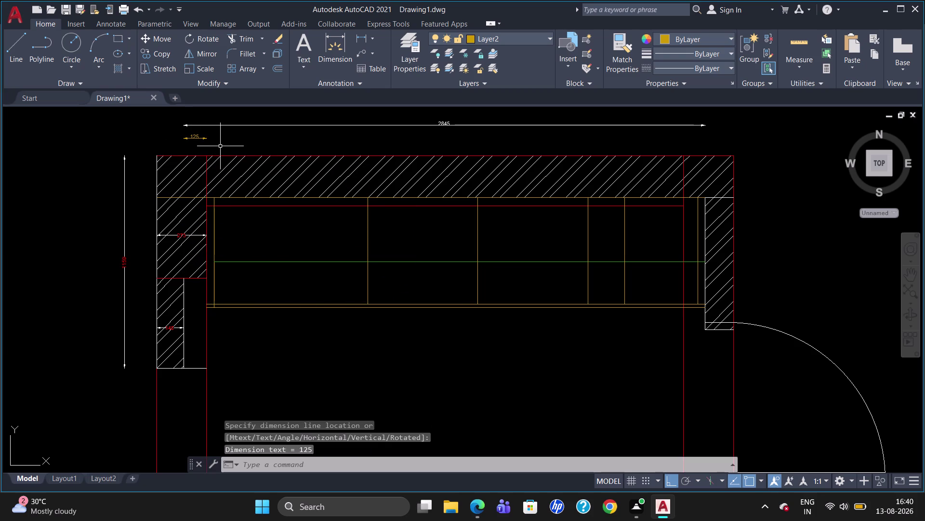
click(200, 137)
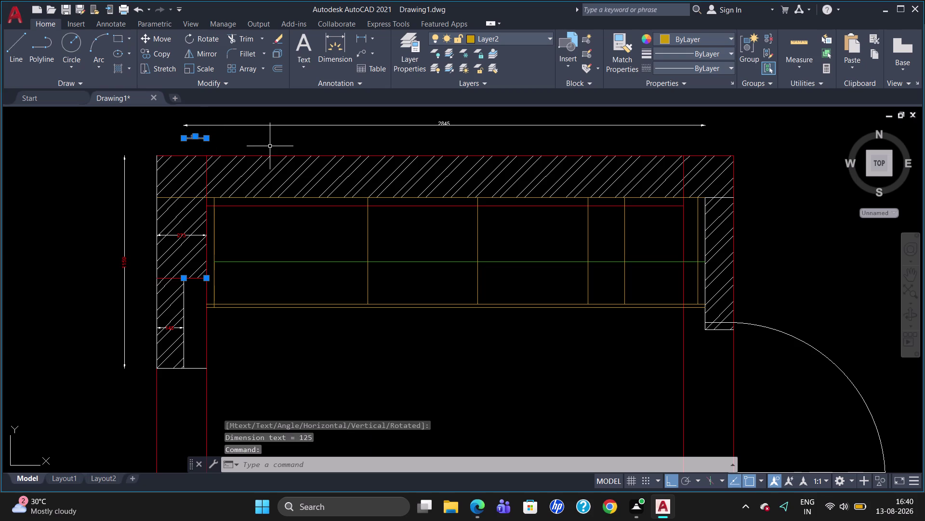
key(Delete)
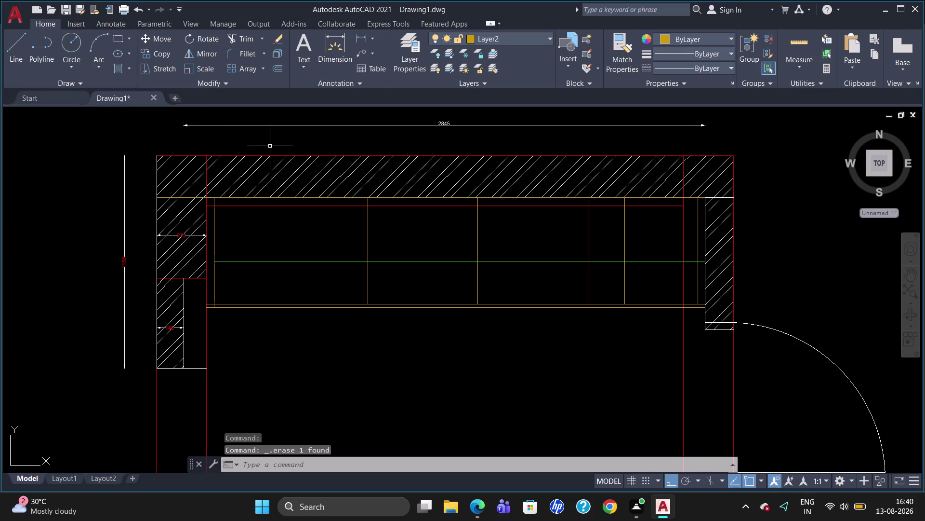